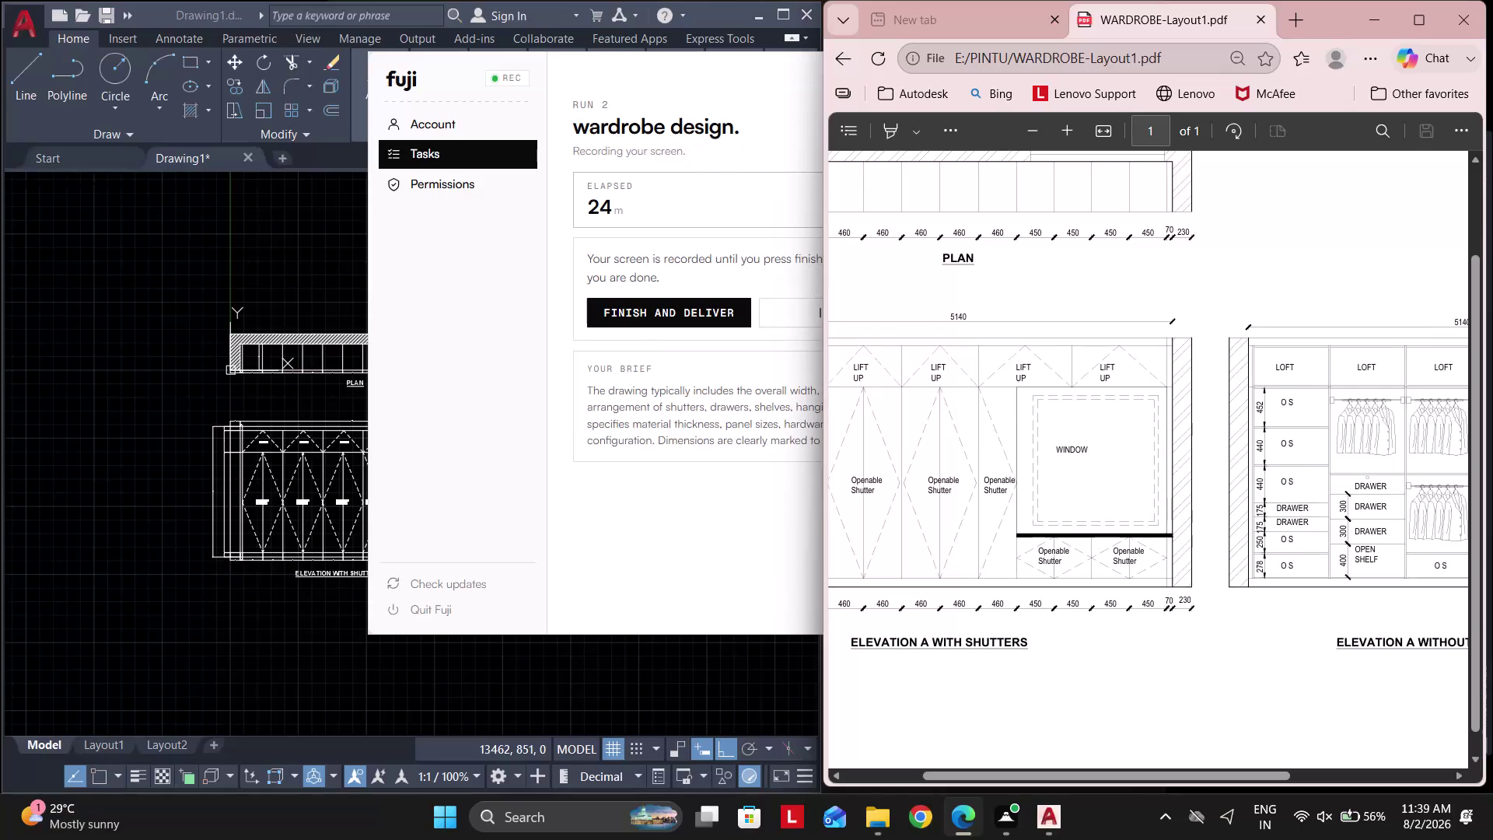
Review the full reference wardrobe sheet in Edge, then return to the maximized AutoCAD drawing.
scroll(down, 3)
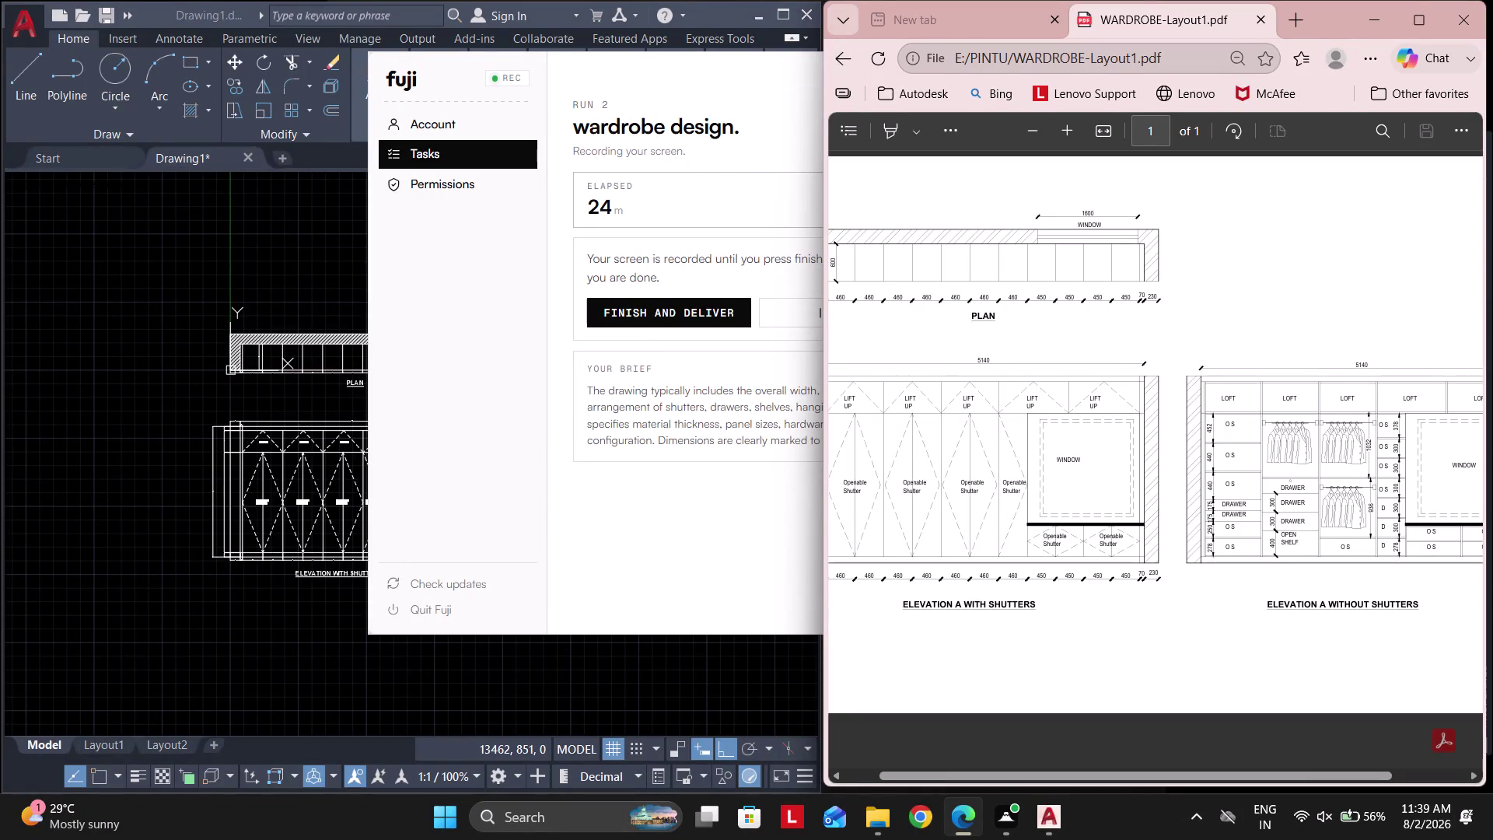
click(196, 415)
click(780, 13)
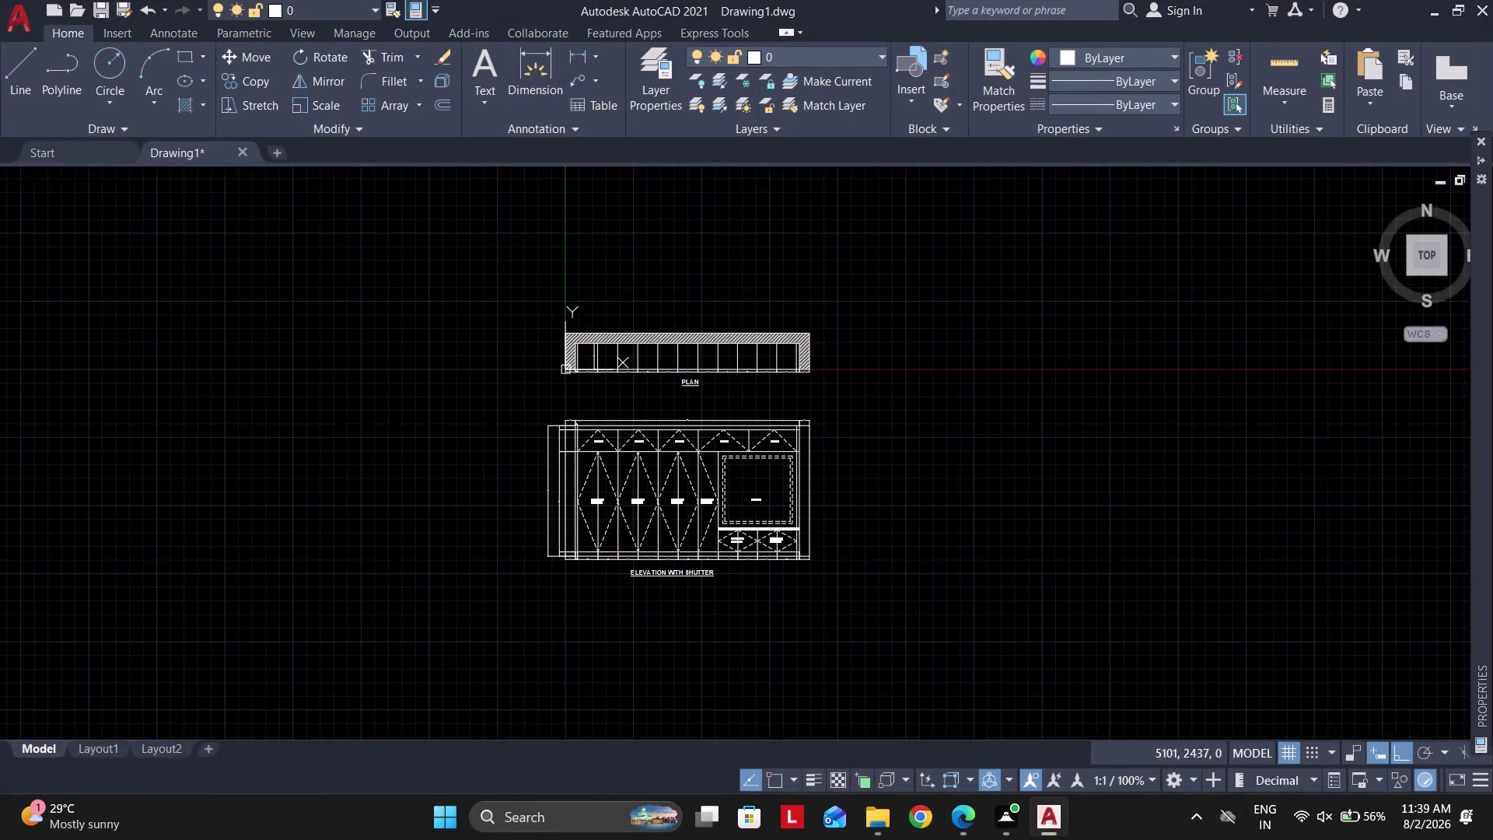
Set the Standard dimension style's arrow size and text height to 50.
scroll(up, 3)
text(D)
key(space)
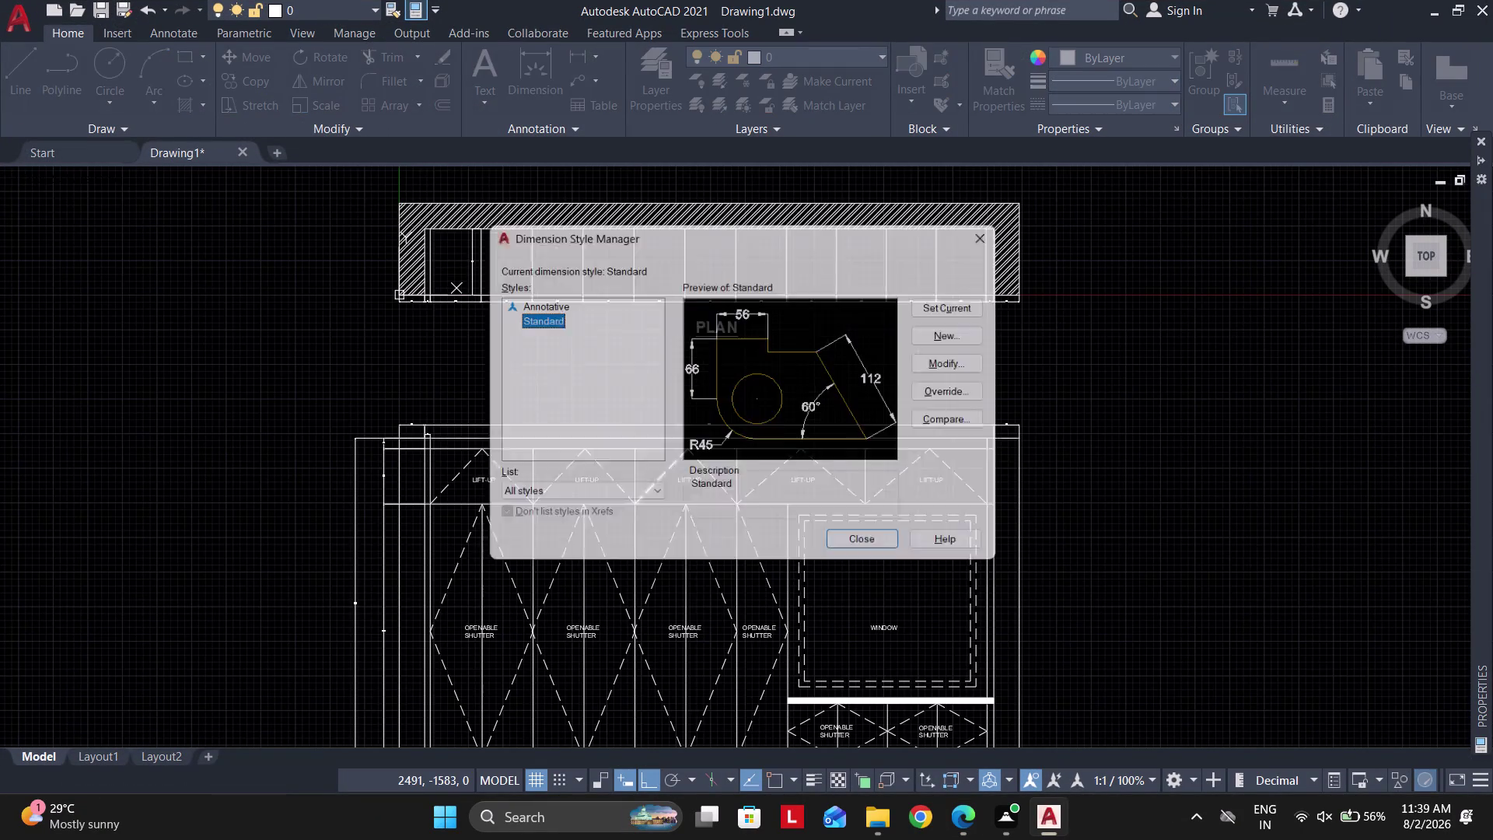
click(965, 370)
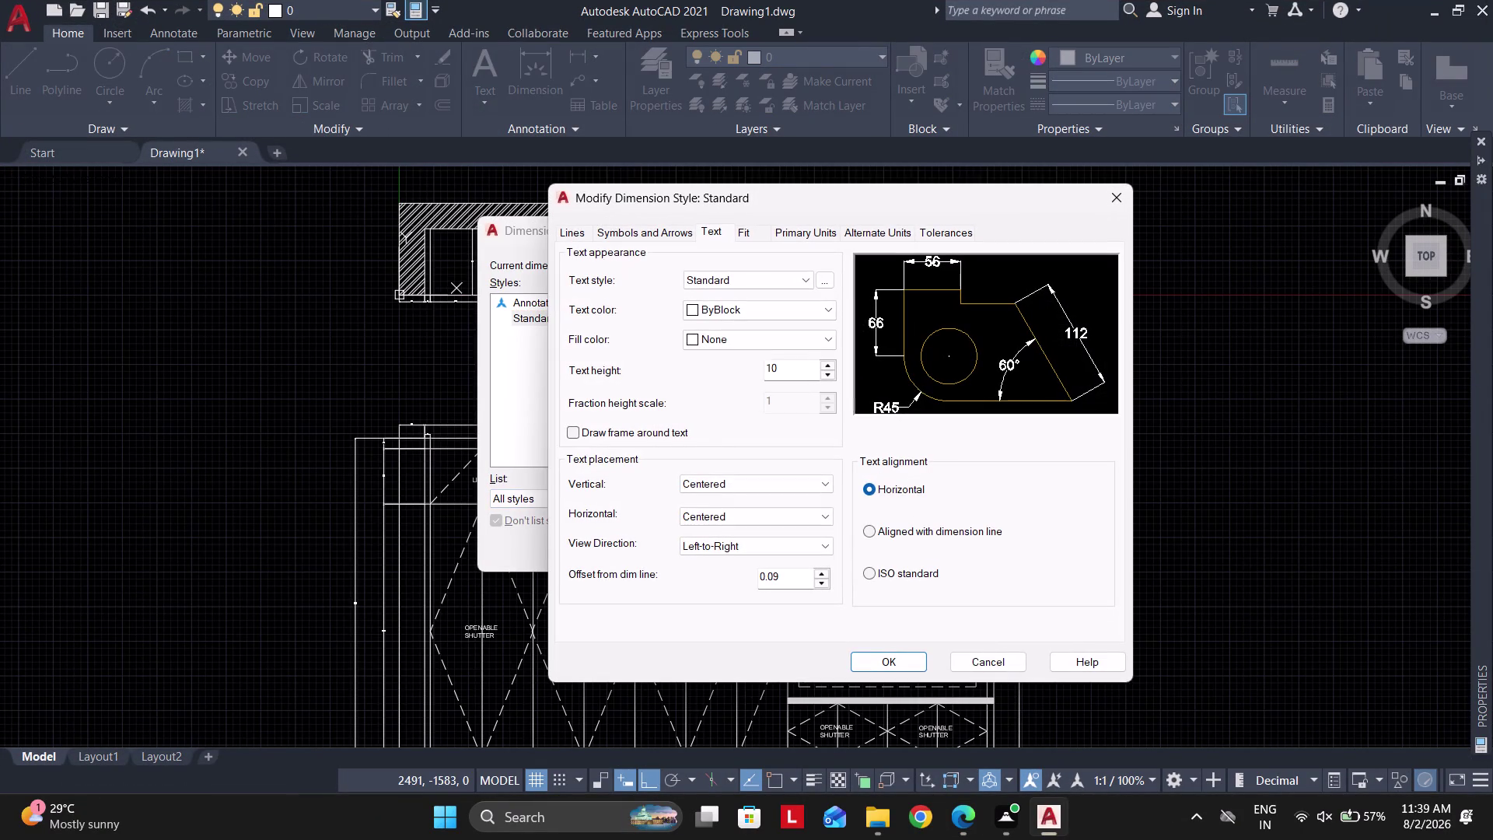
click(647, 236)
drag(603, 423, 463, 411)
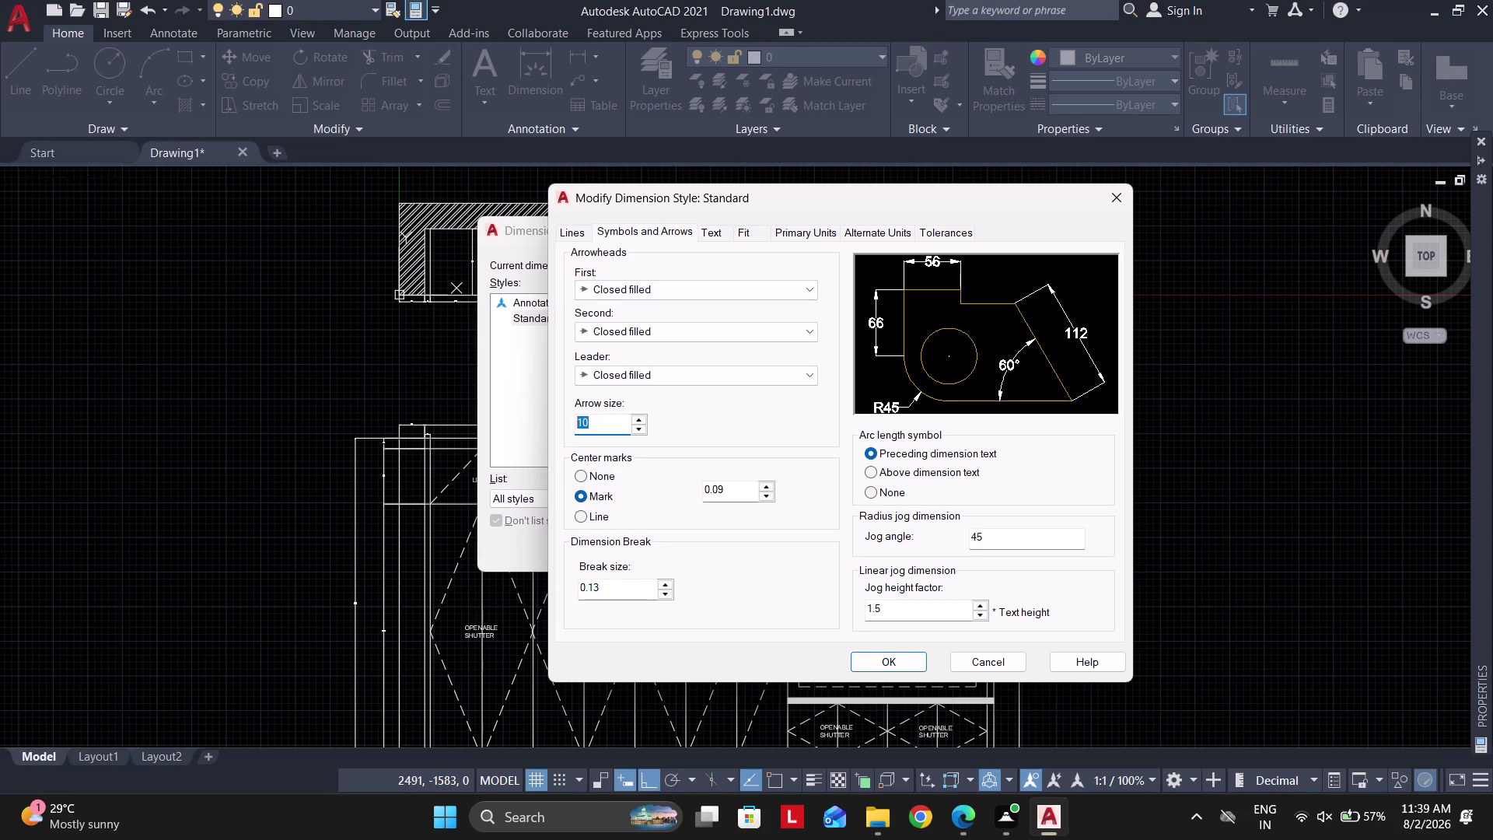
text(50)
click(709, 238)
drag(792, 367, 697, 361)
text(50)
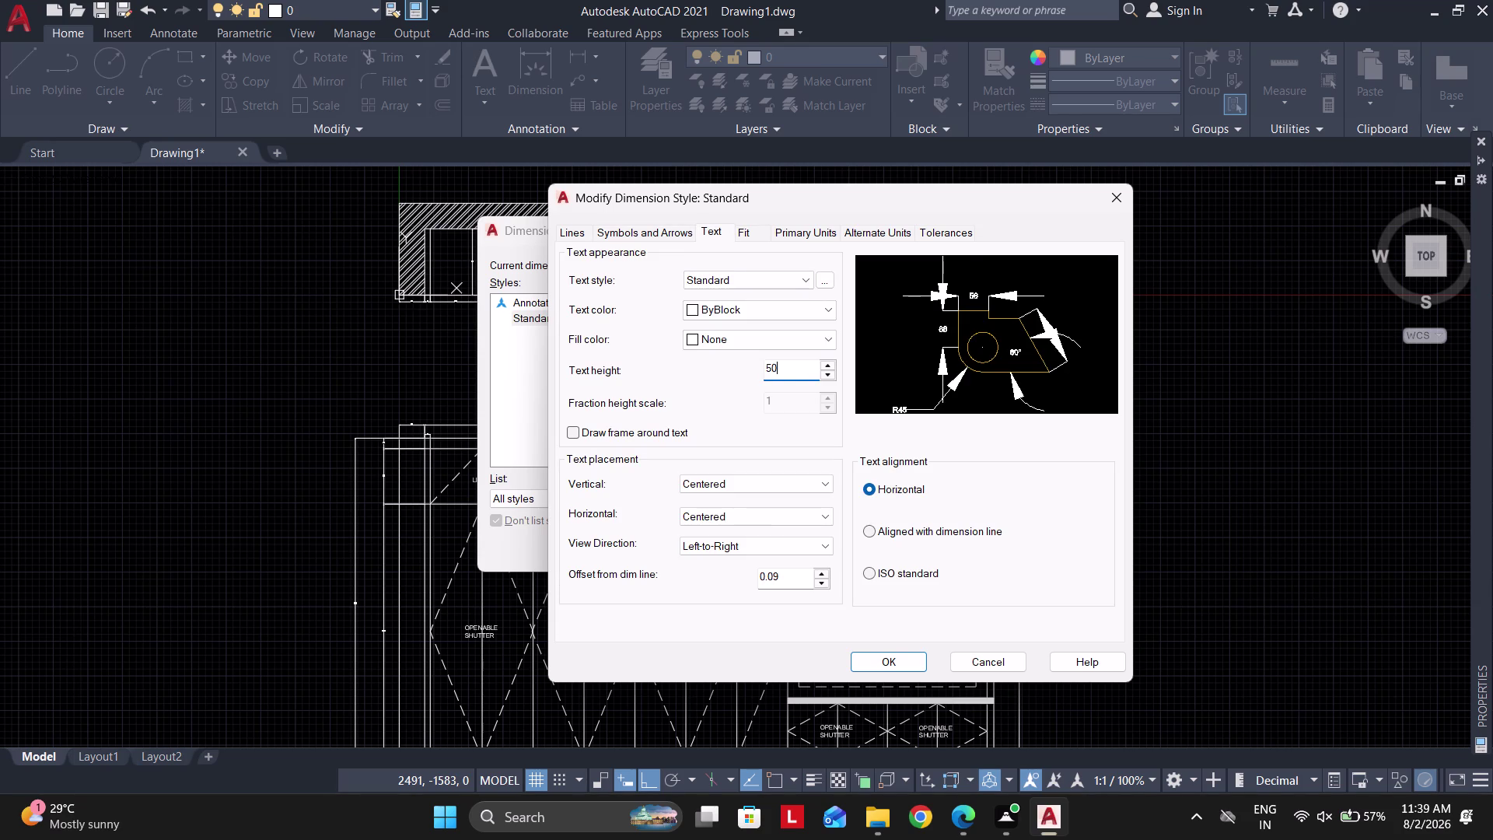
key(Return)
click(579, 236)
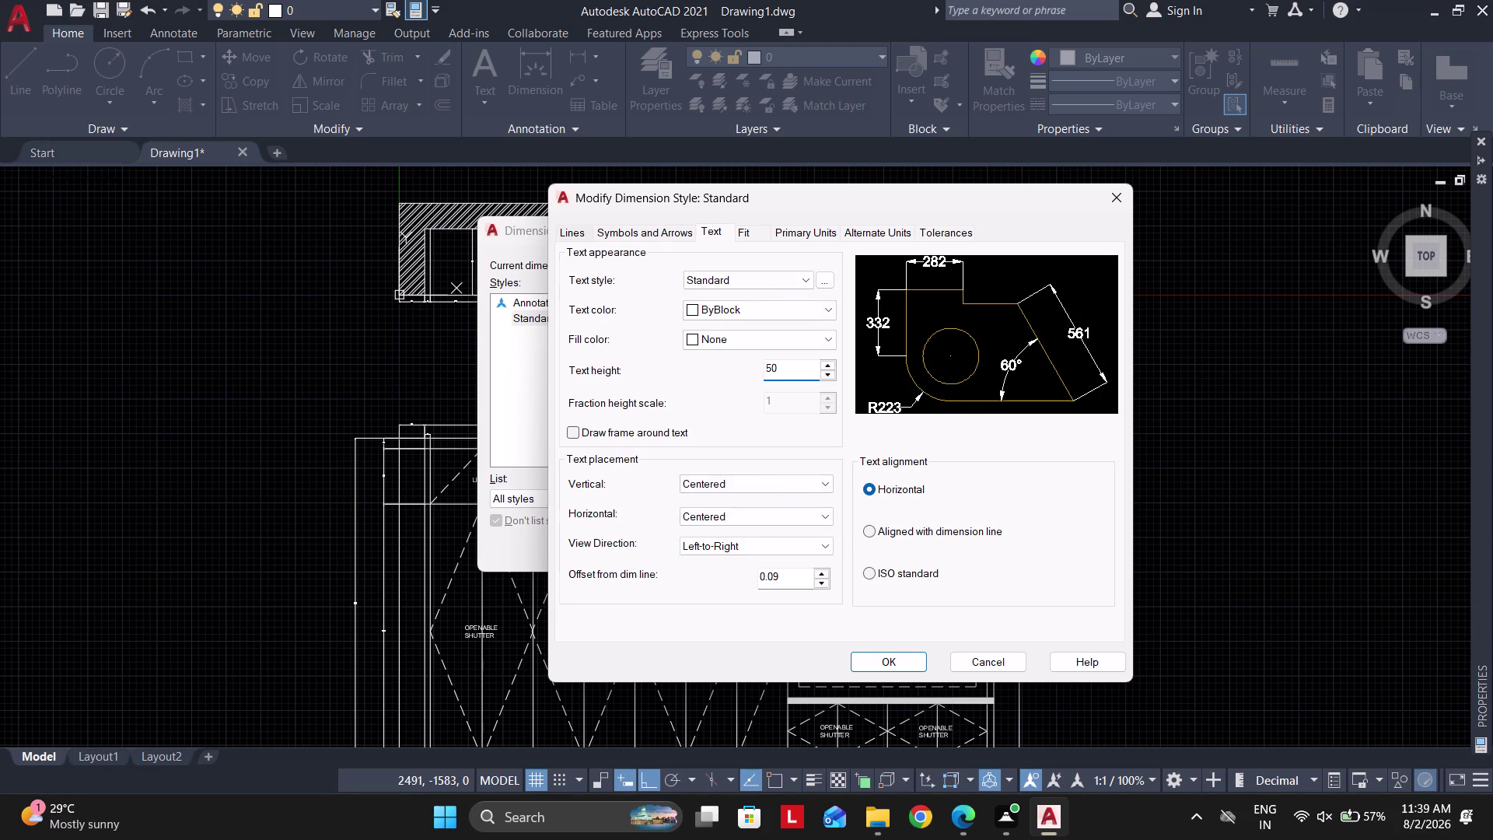
Set extension lines to extend 2 beyond dimension lines with an origin offset of 2.
drag(1062, 468, 914, 448)
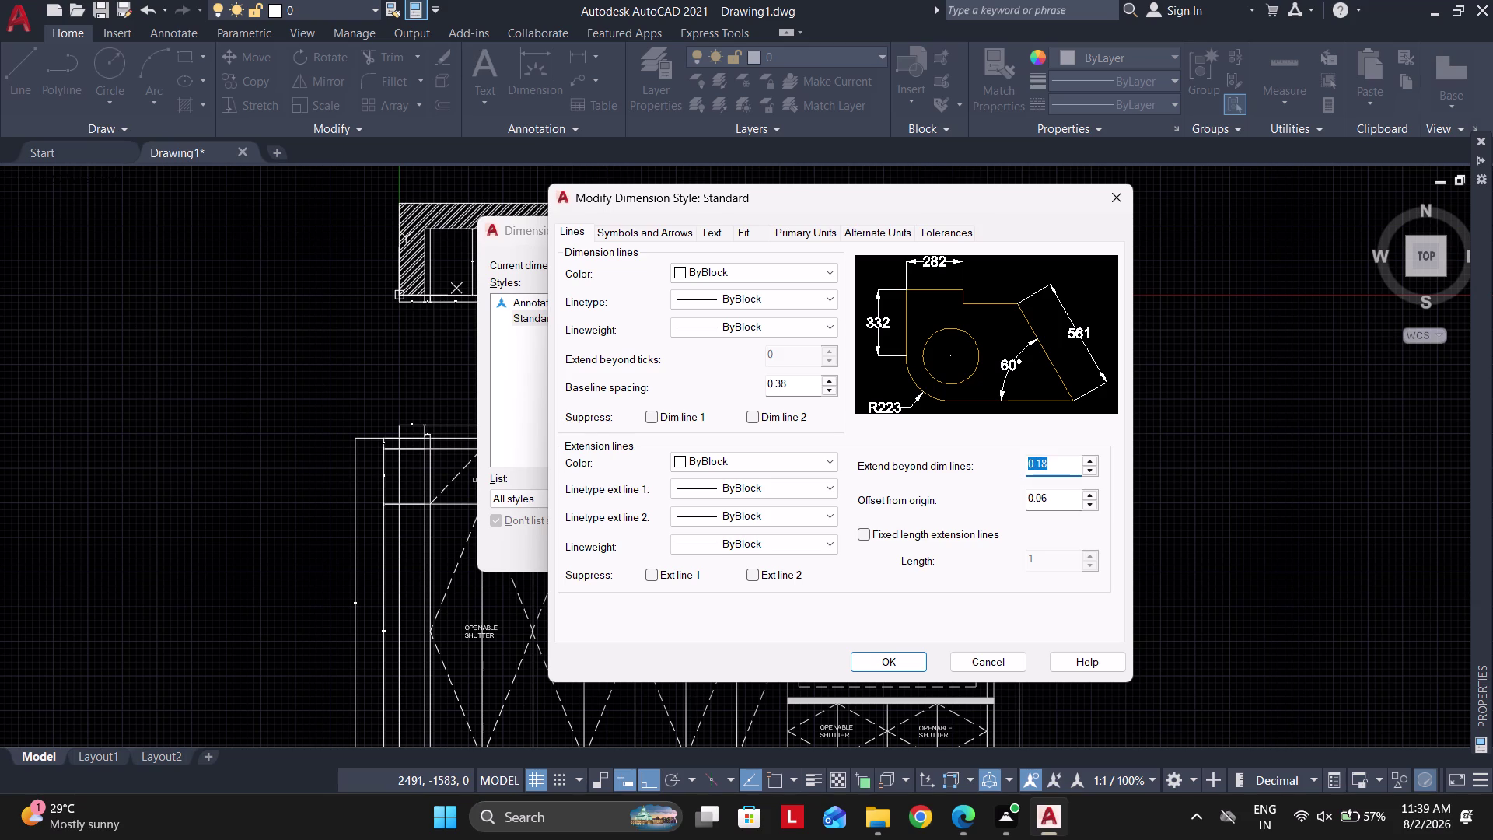
key(1)
drag(1065, 489, 986, 493)
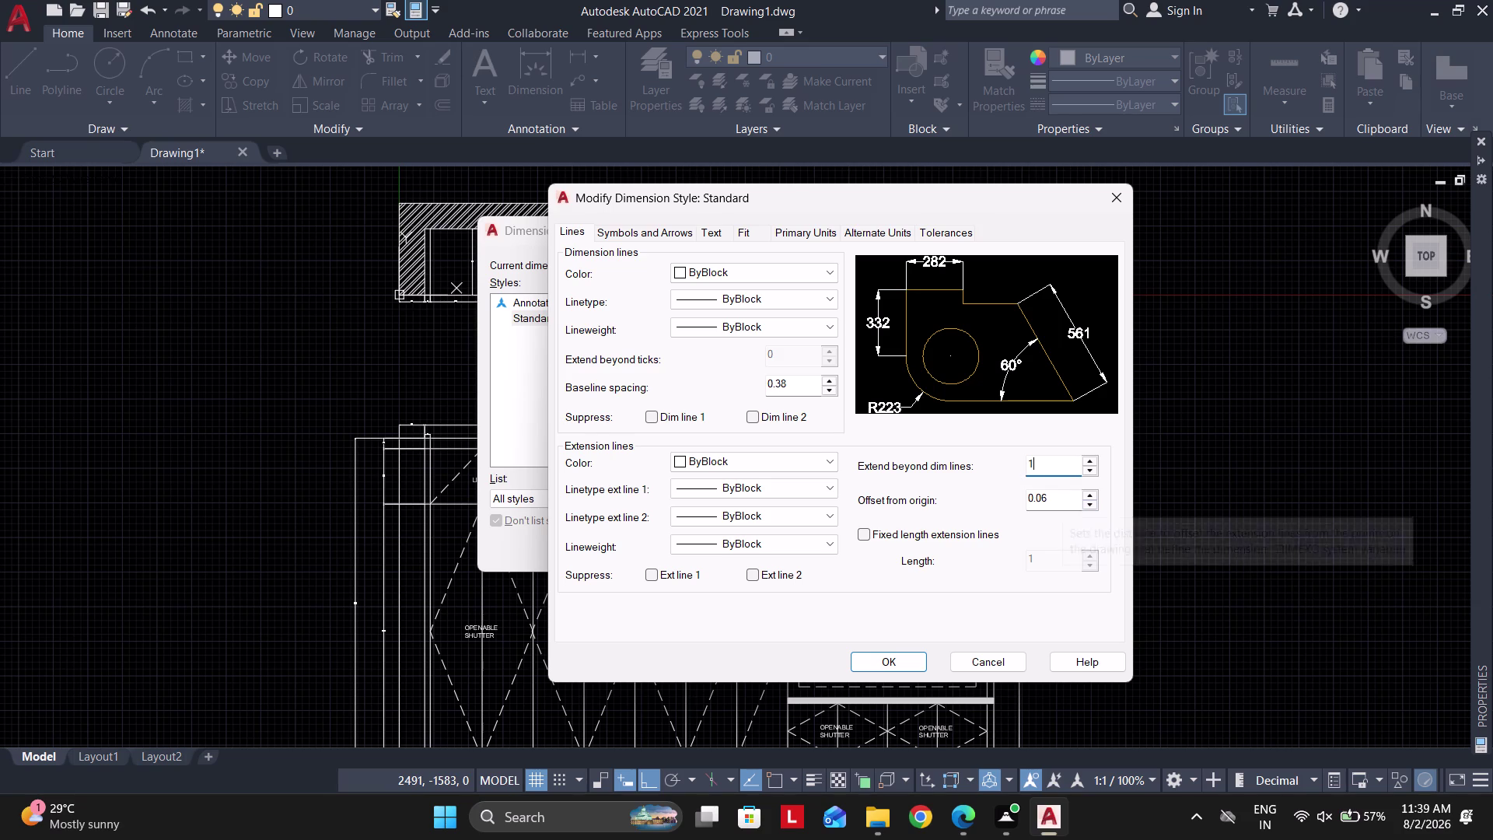
drag(1063, 500, 957, 491)
drag(1068, 457, 1062, 456)
drag(1058, 465, 982, 467)
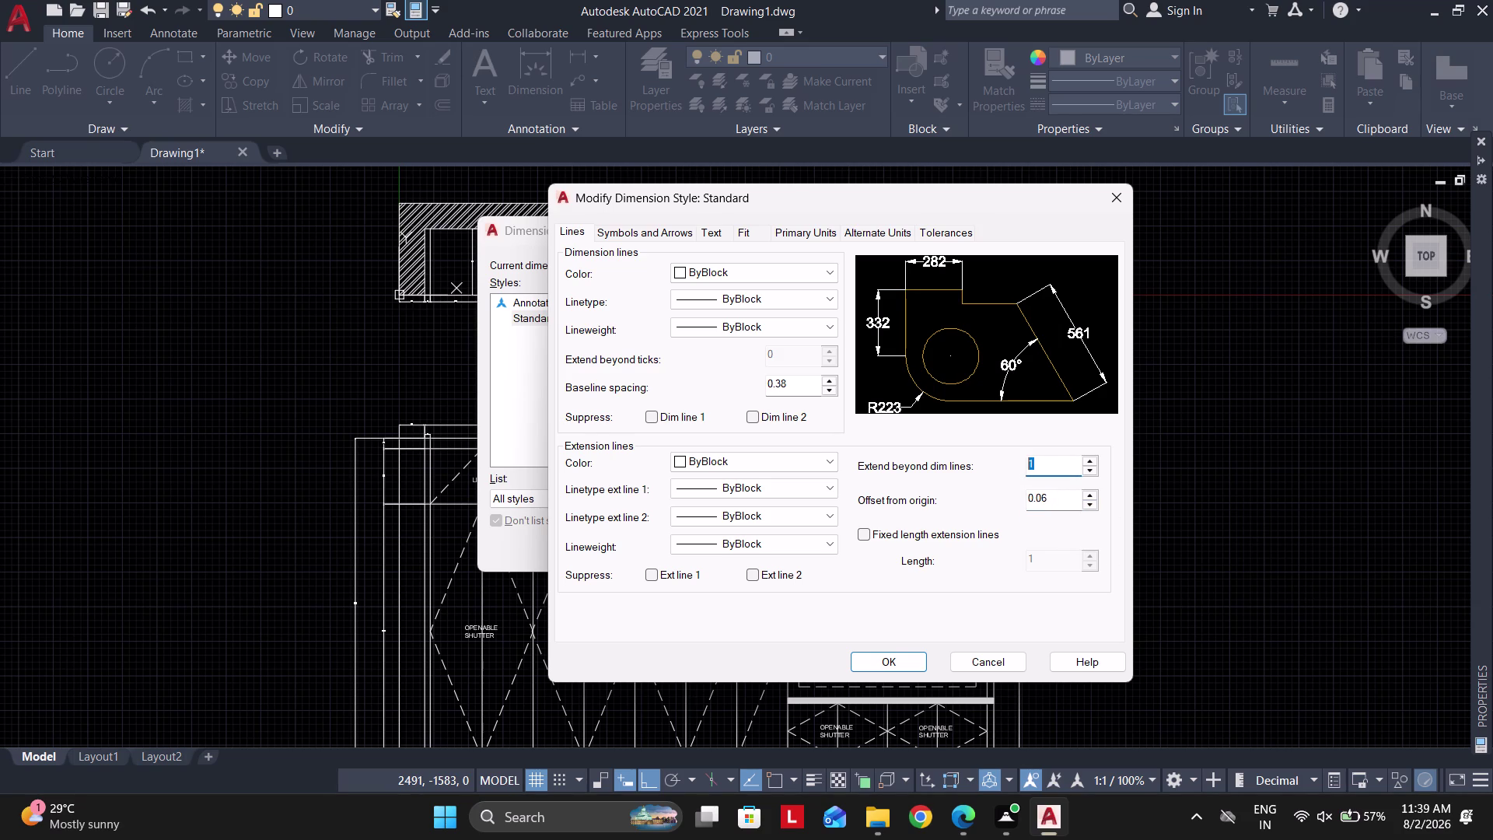
key(2)
click(1037, 498)
drag(1059, 499, 970, 497)
key(2)
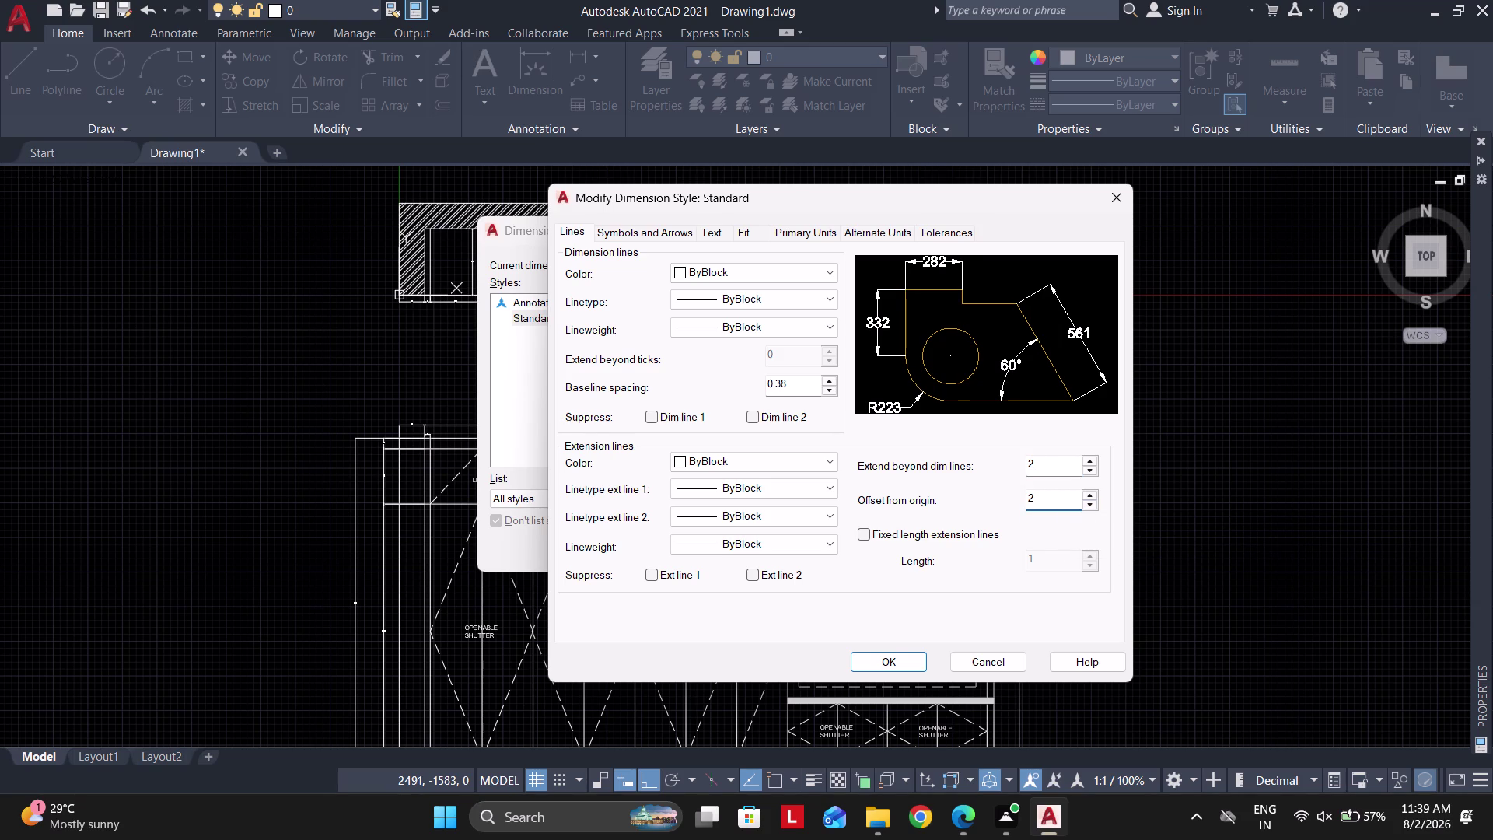
Enable fixed-length extension lines at 2 and save the dimension style.
click(912, 541)
drag(1047, 562, 965, 559)
key(2)
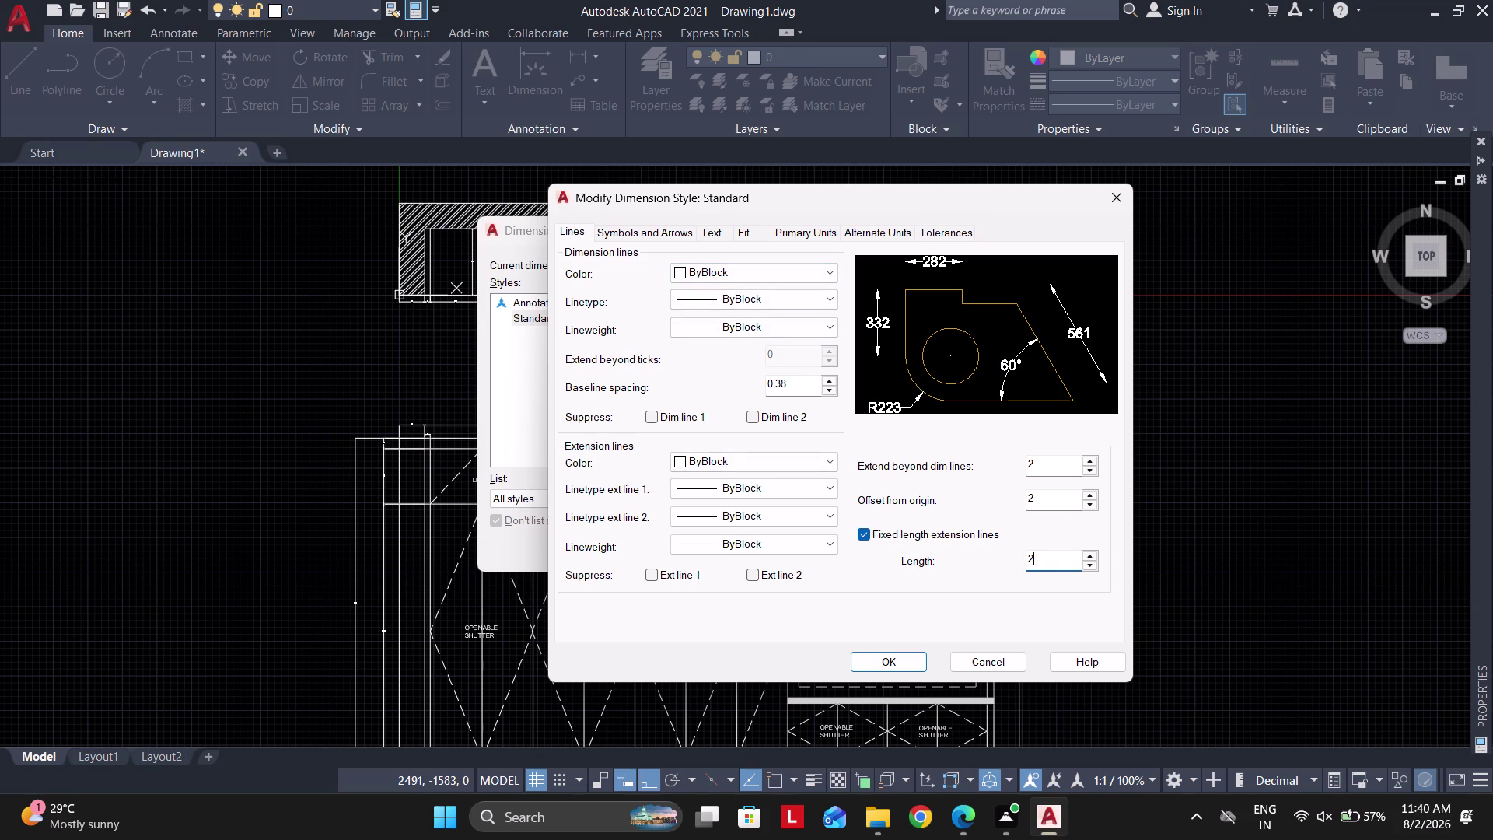
click(867, 664)
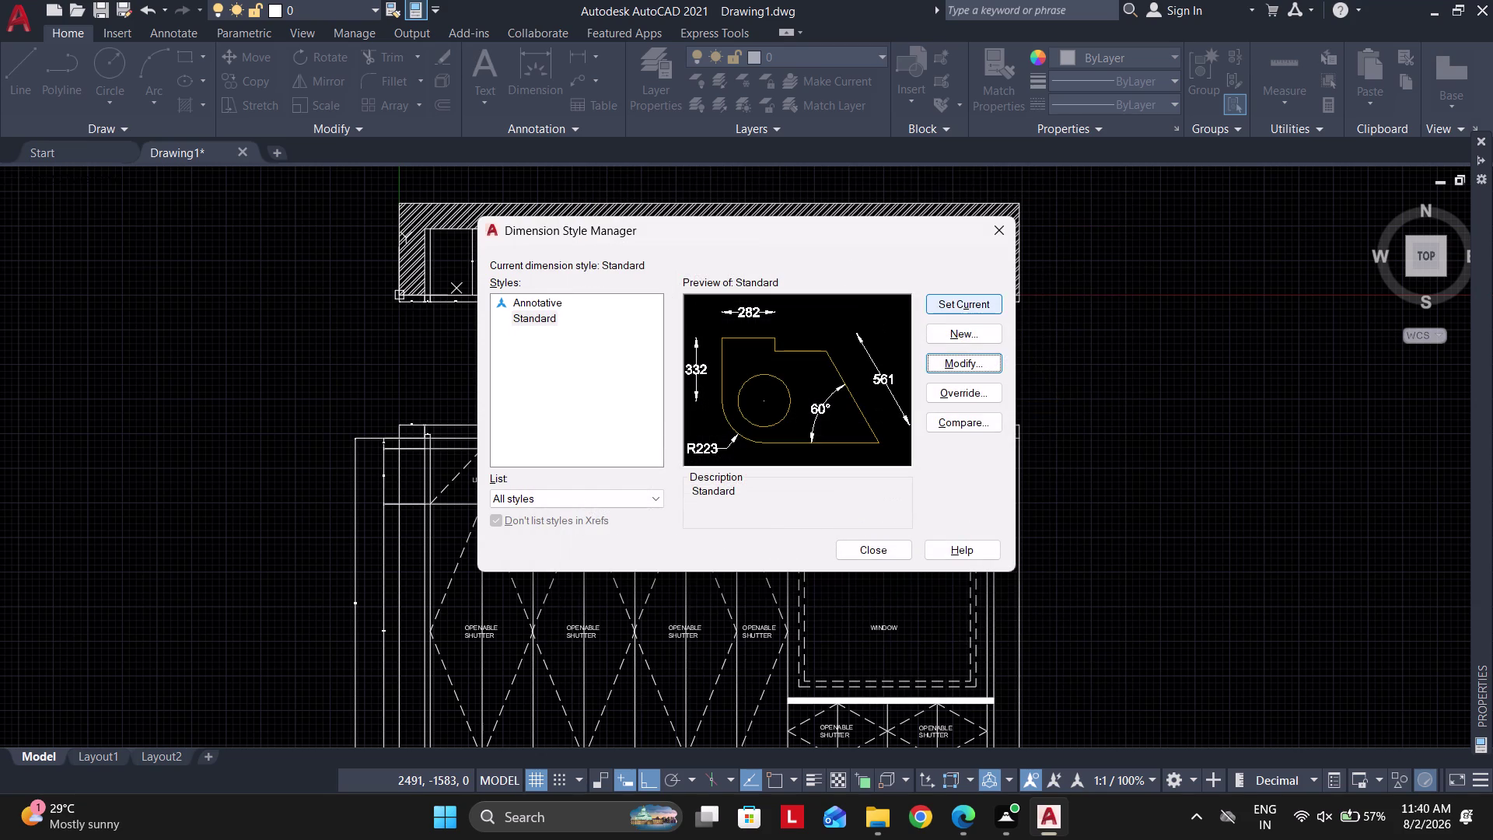
click(955, 308)
drag(888, 539, 887, 556)
Inspect the elevation's dimensions, selecting the 50 dimension, then clear the selection.
middle_drag(745, 579, 769, 373)
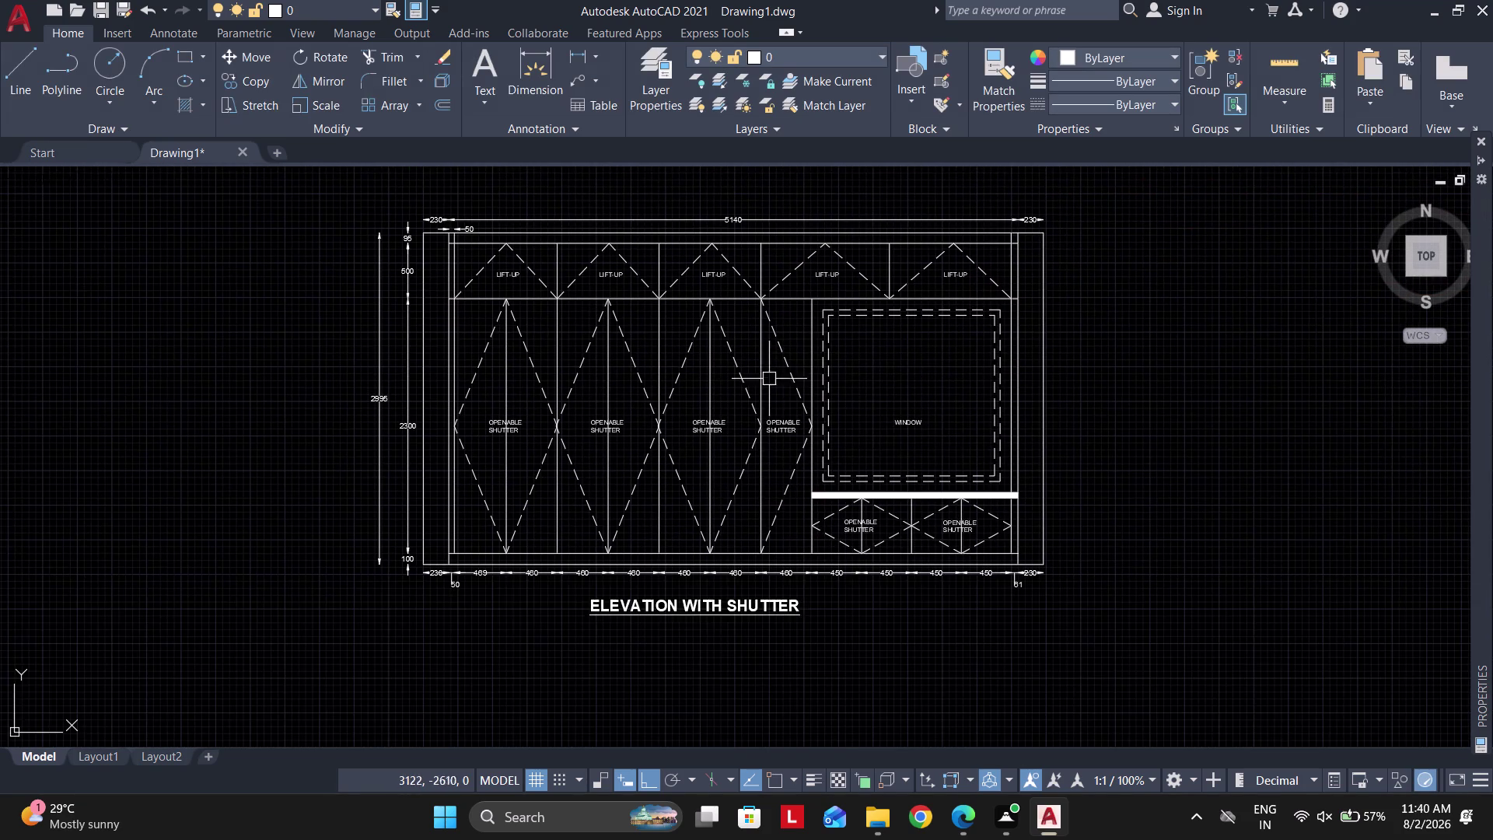
scroll(up, 3)
scroll(up, 3)
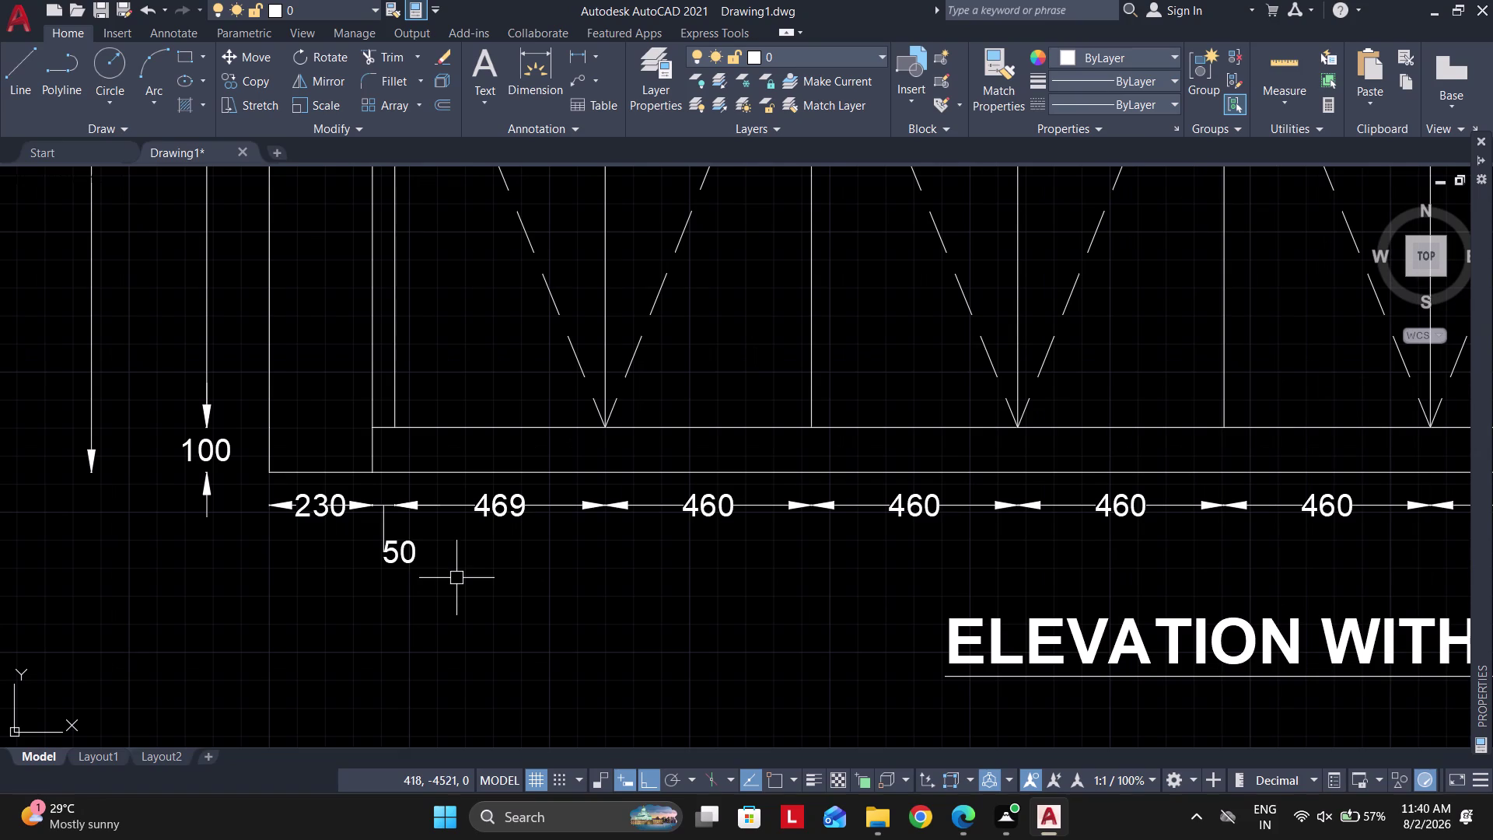
click(404, 553)
scroll(up, 3)
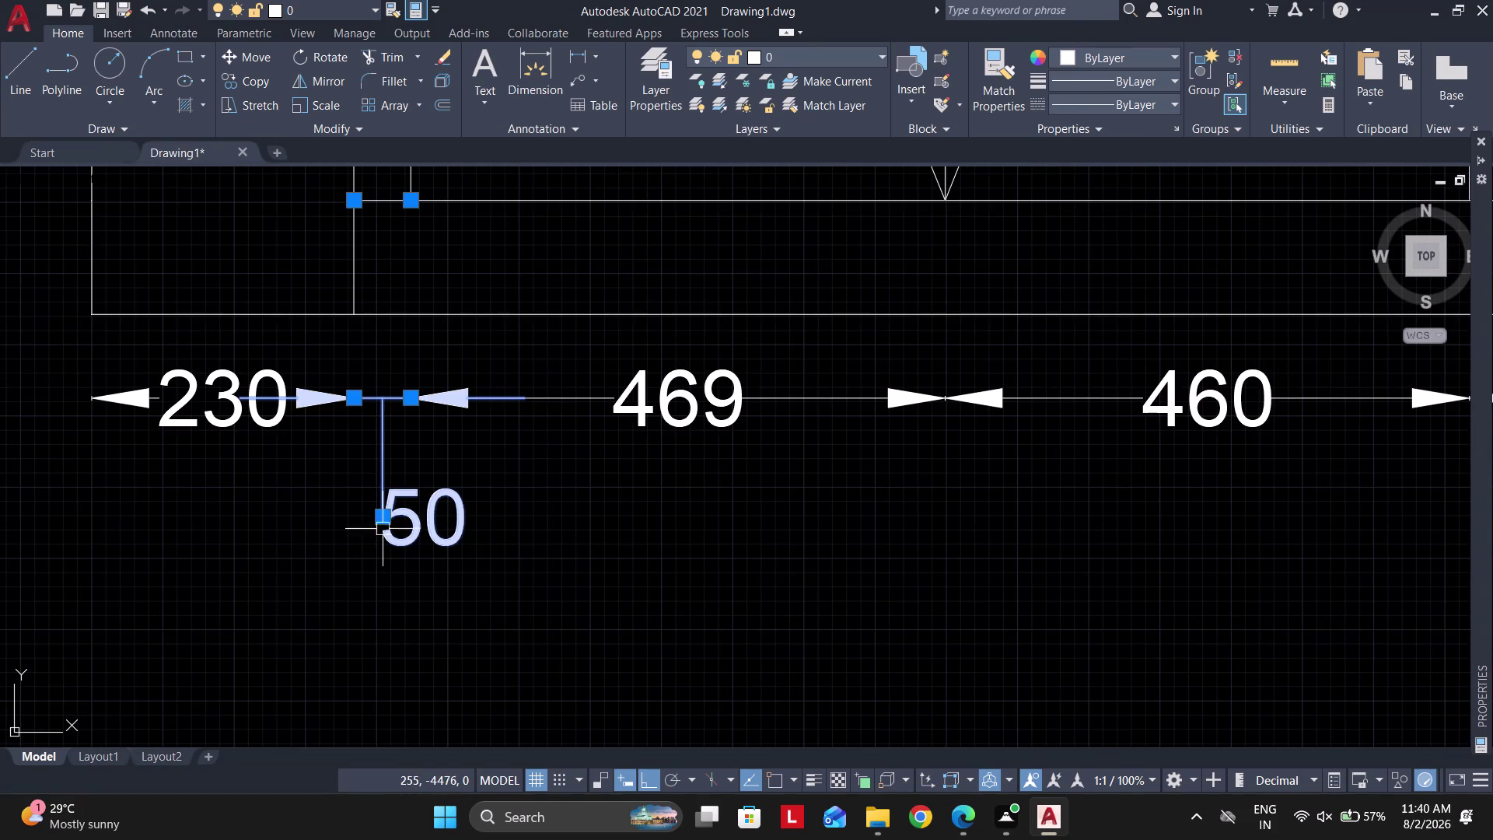
click(469, 588)
scroll(up, 3)
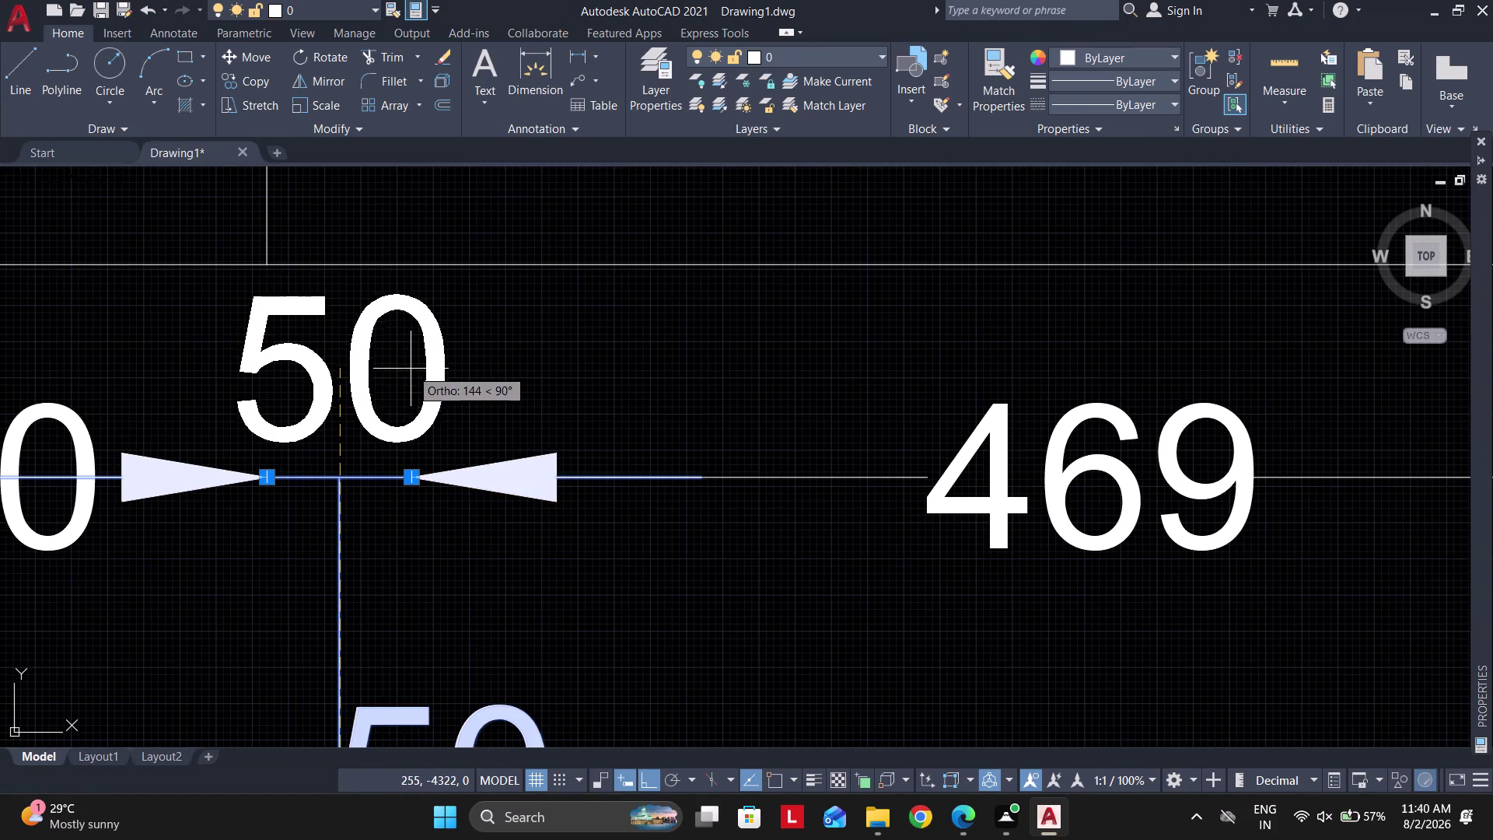
click(409, 376)
scroll(down, 3)
scroll(down, 3)
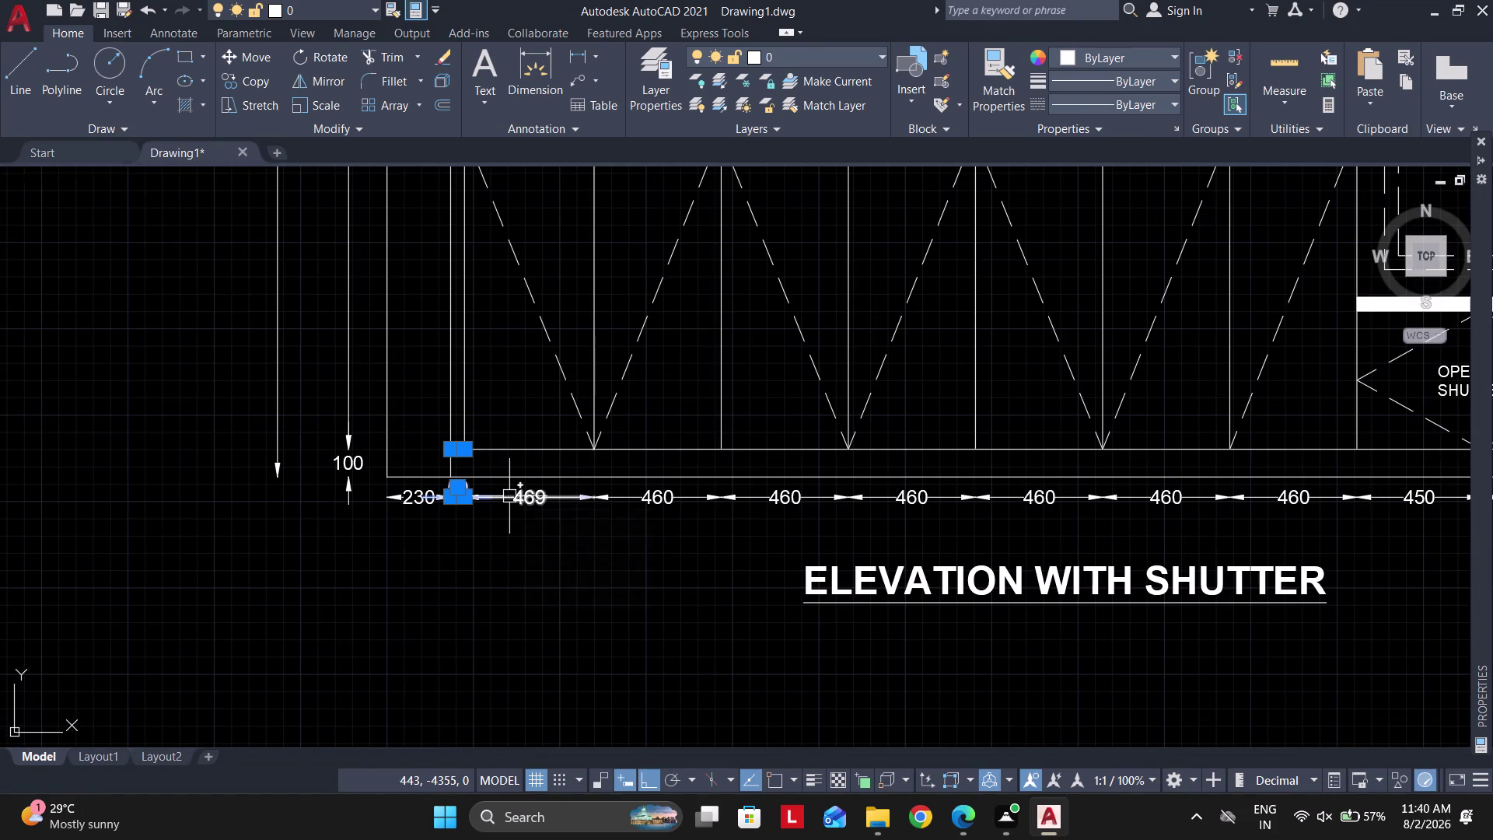
key(Escape)
scroll(up, 3)
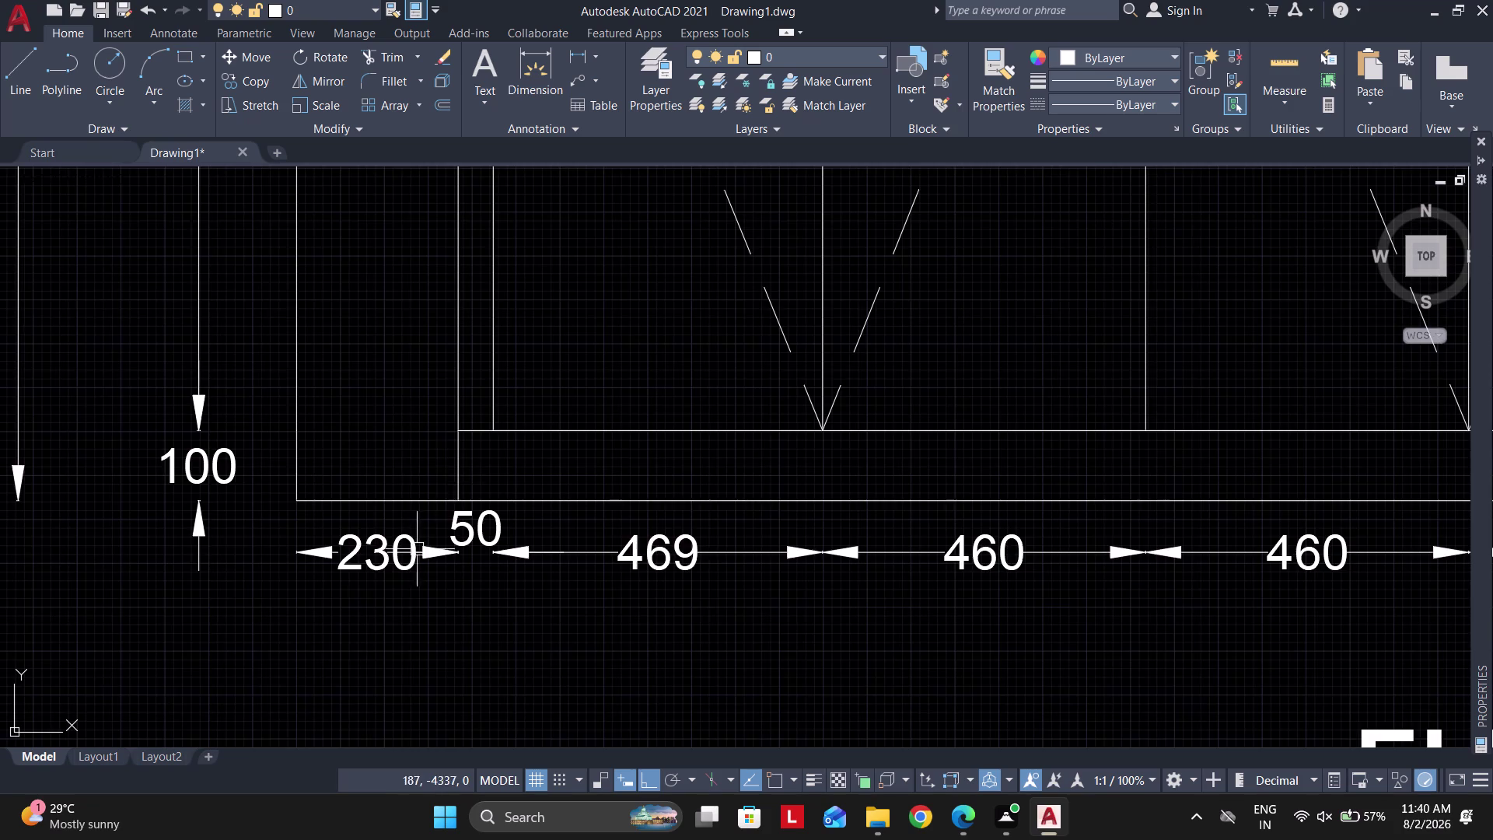
scroll(up, 3)
scroll(up, 3)
Change extension beyond dimension lines, origin offset and fixed length to 20 in Standard.
text(D)
key(space)
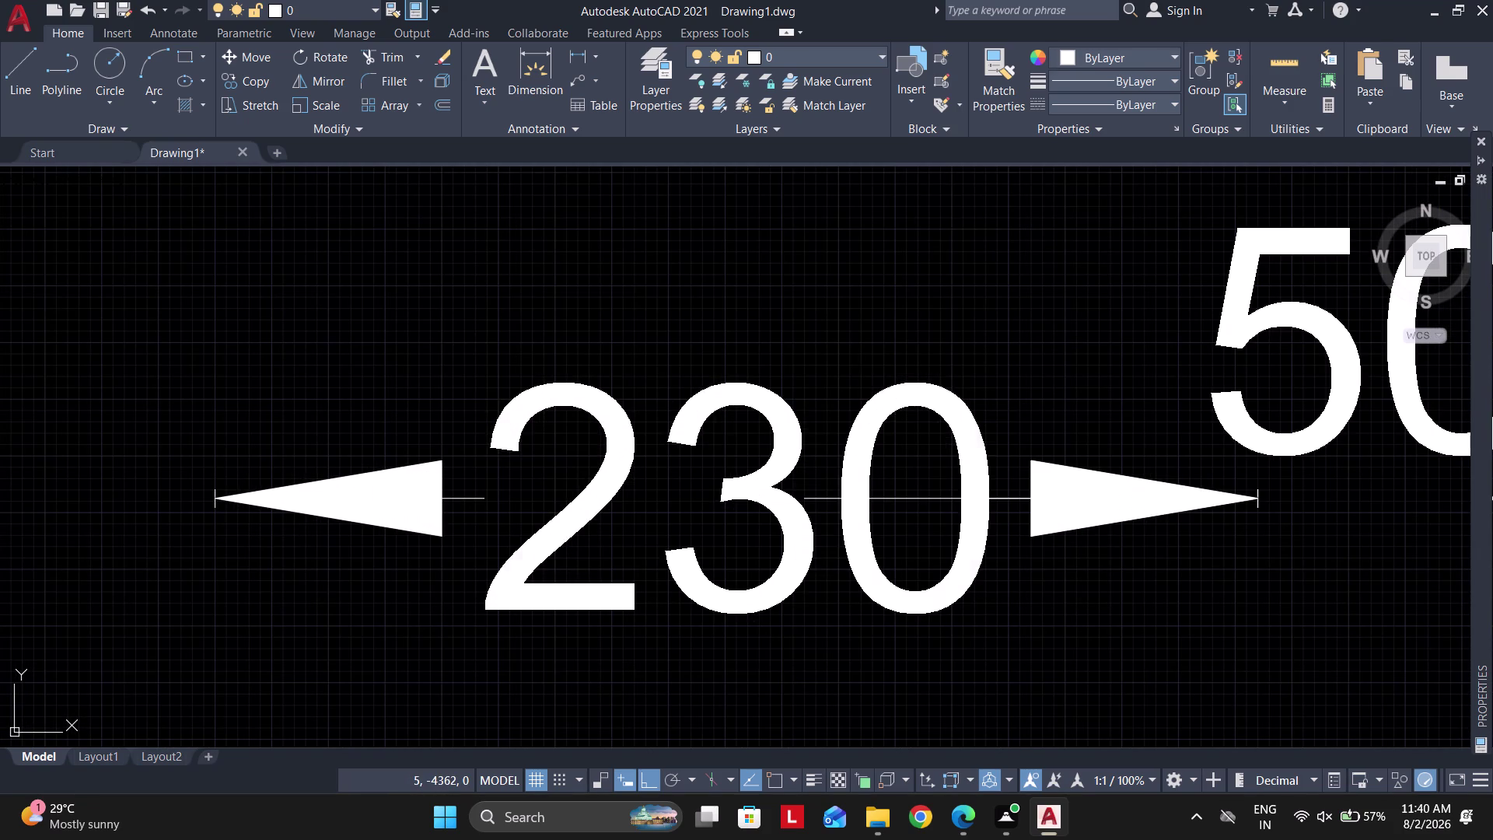
click(962, 371)
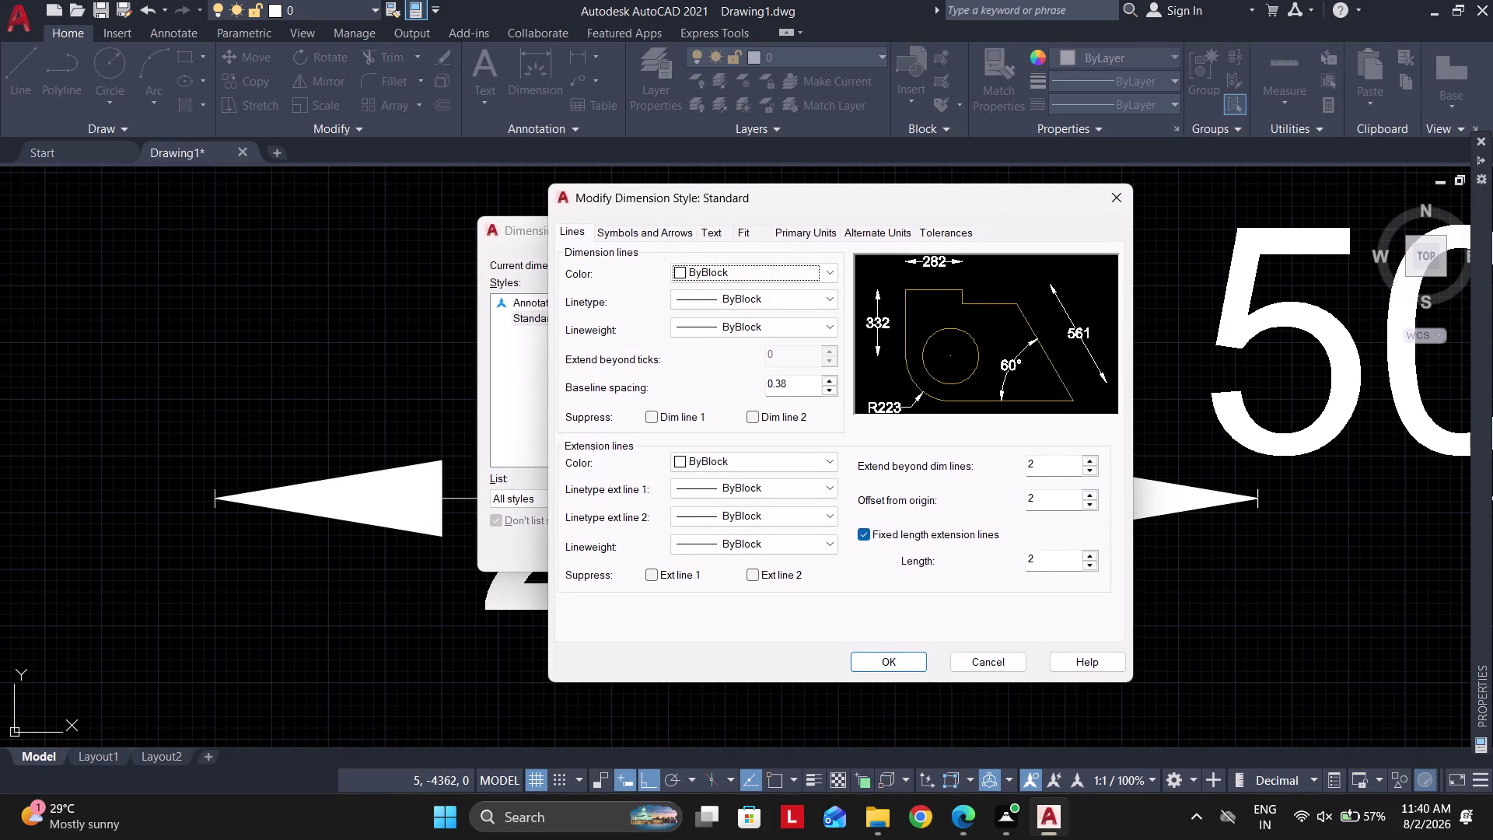
click(1064, 467)
key(0)
click(1059, 501)
key(0)
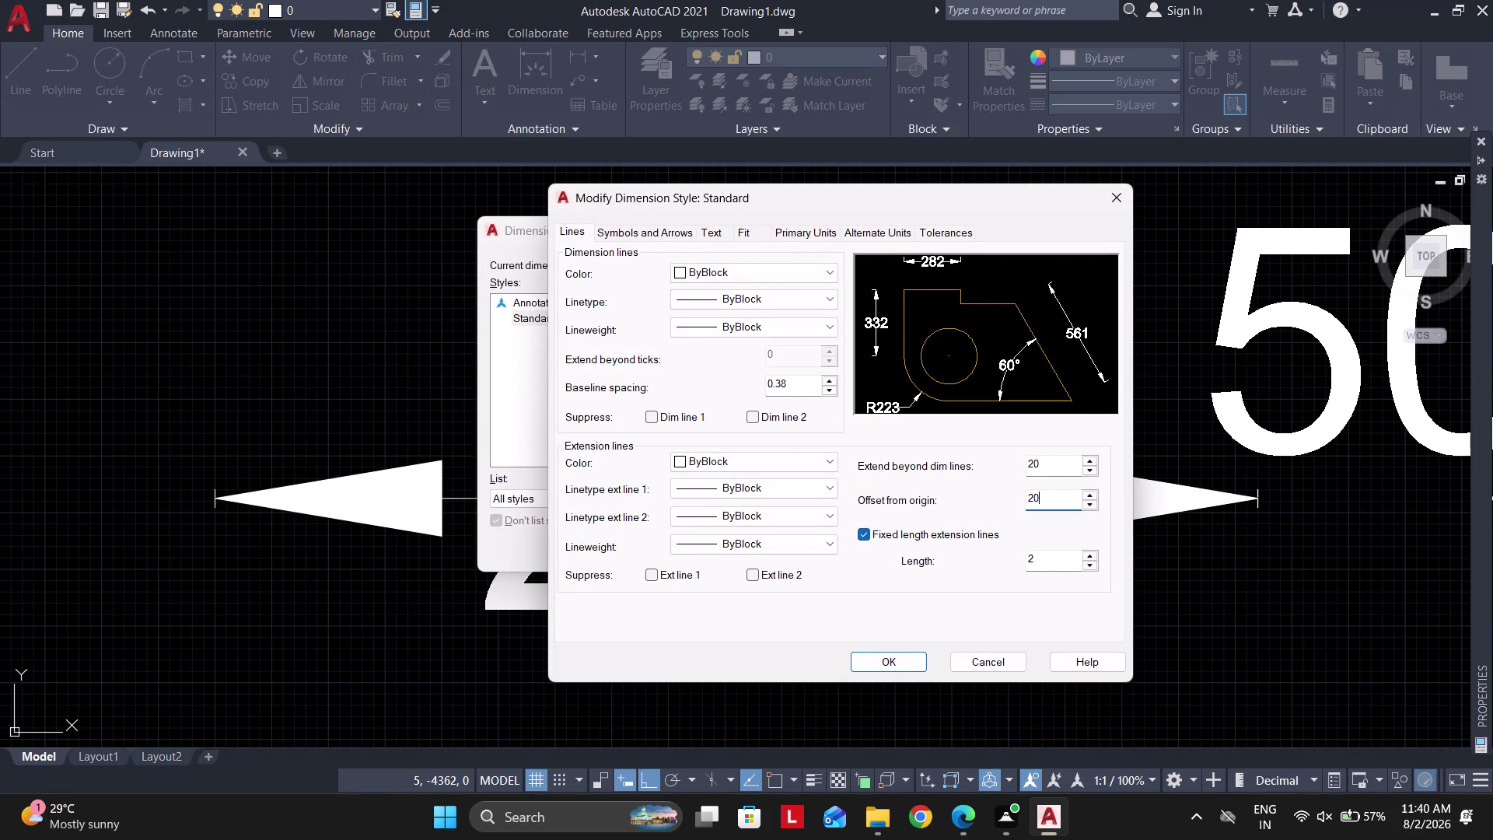
click(1060, 542)
click(1059, 553)
key(0)
click(887, 658)
click(880, 551)
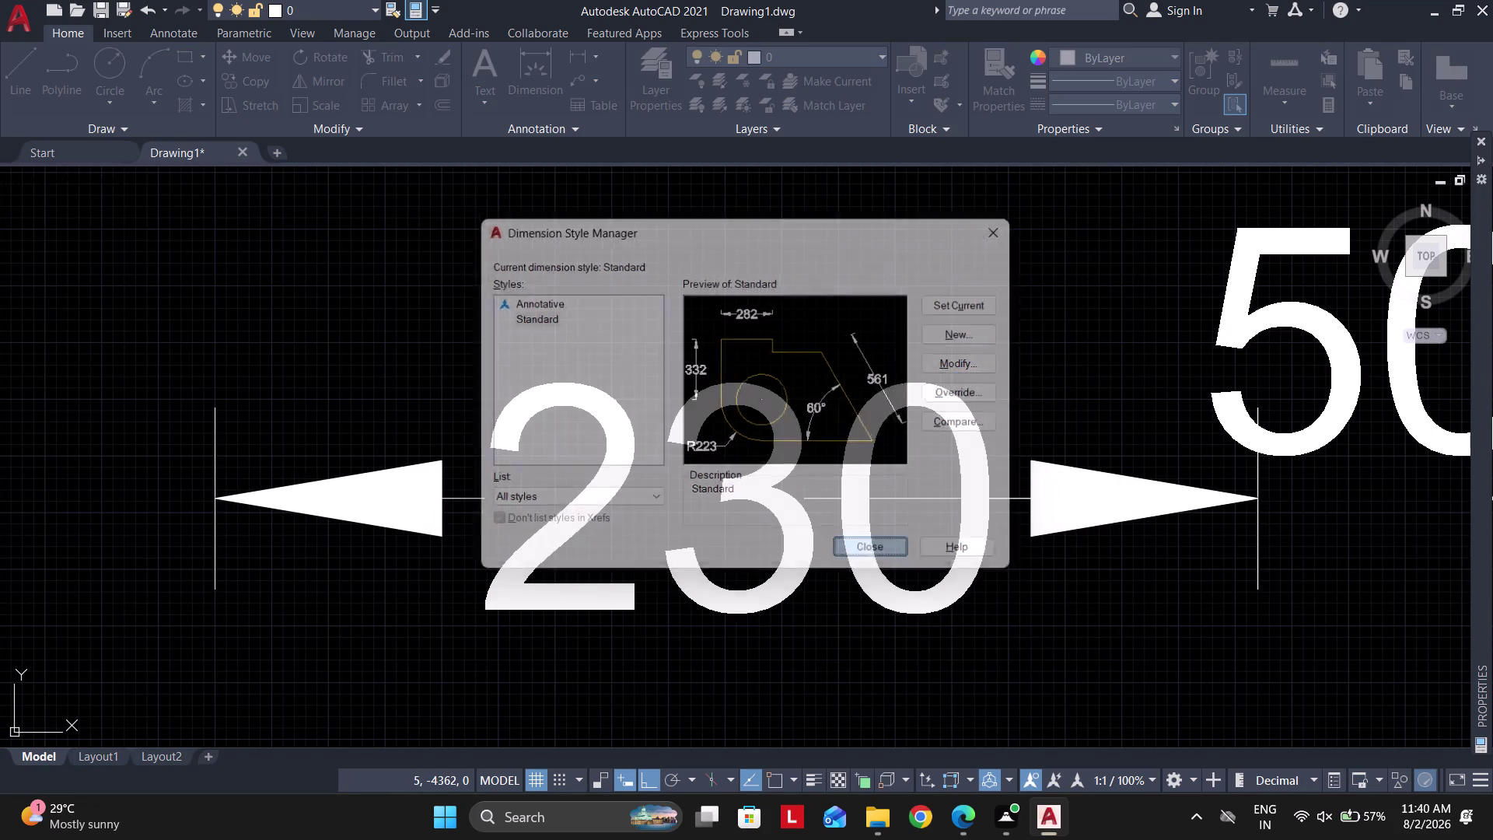
scroll(down, 3)
scroll(down, 3)
Pan across the elevation dimensions over to the plan drawing.
middle_drag(1046, 445, 589, 507)
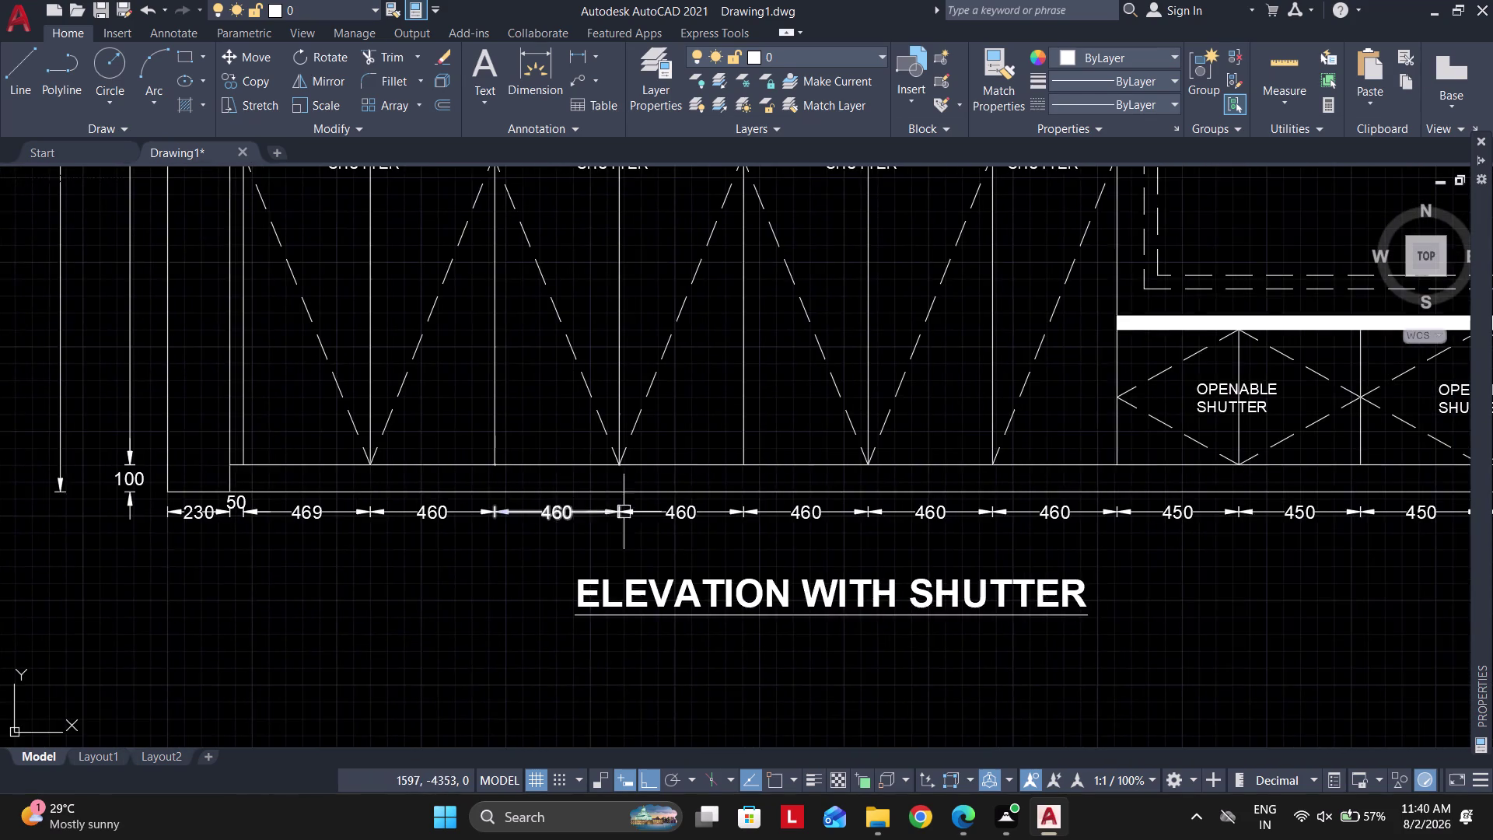
scroll(down, 3)
middle_drag(969, 213, 873, 351)
scroll(up, 3)
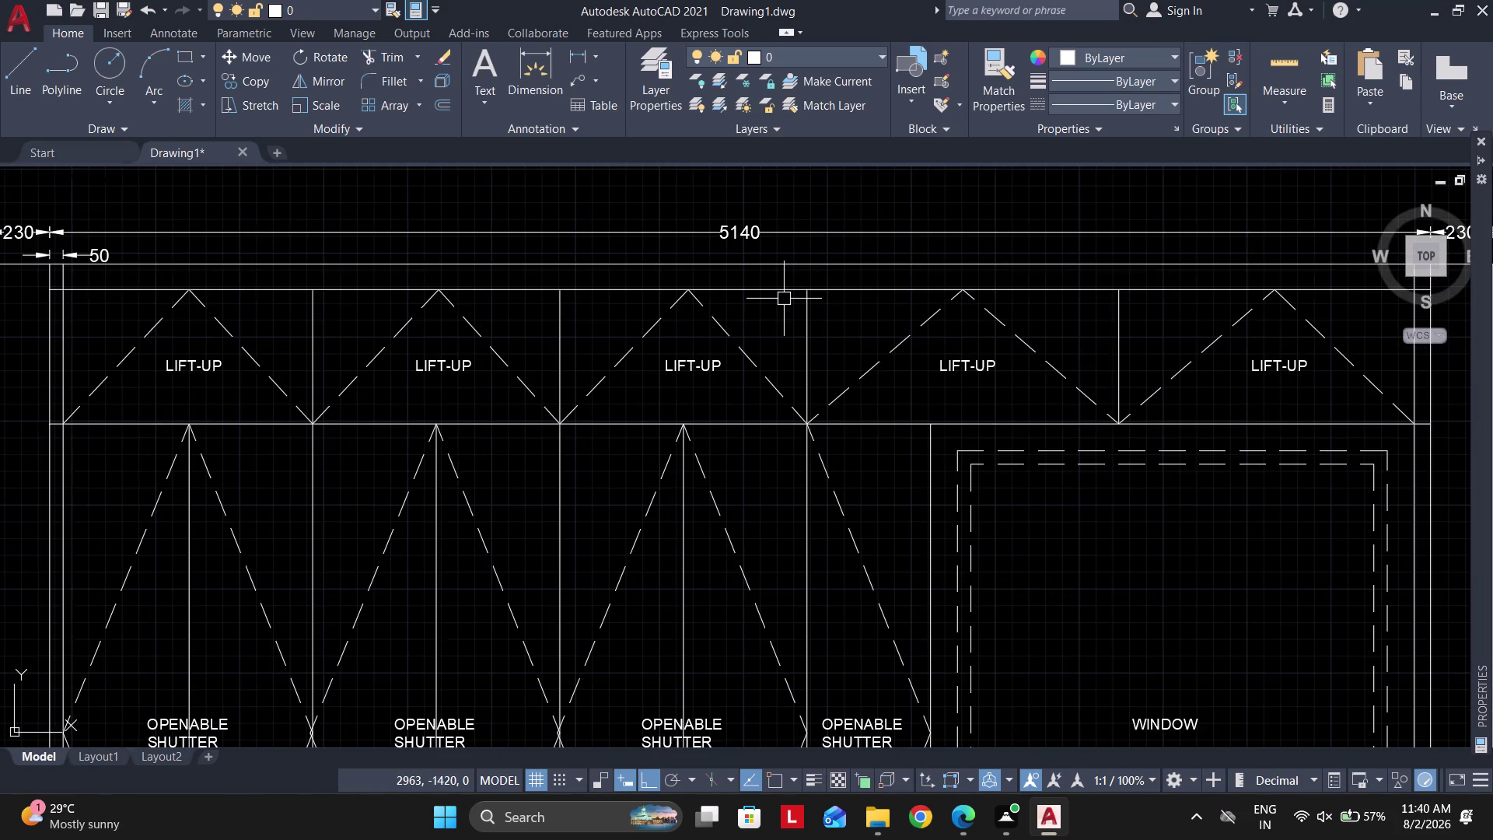
scroll(down, 3)
middle_drag(776, 427, 767, 475)
scroll(up, 3)
middle_drag(657, 255, 597, 519)
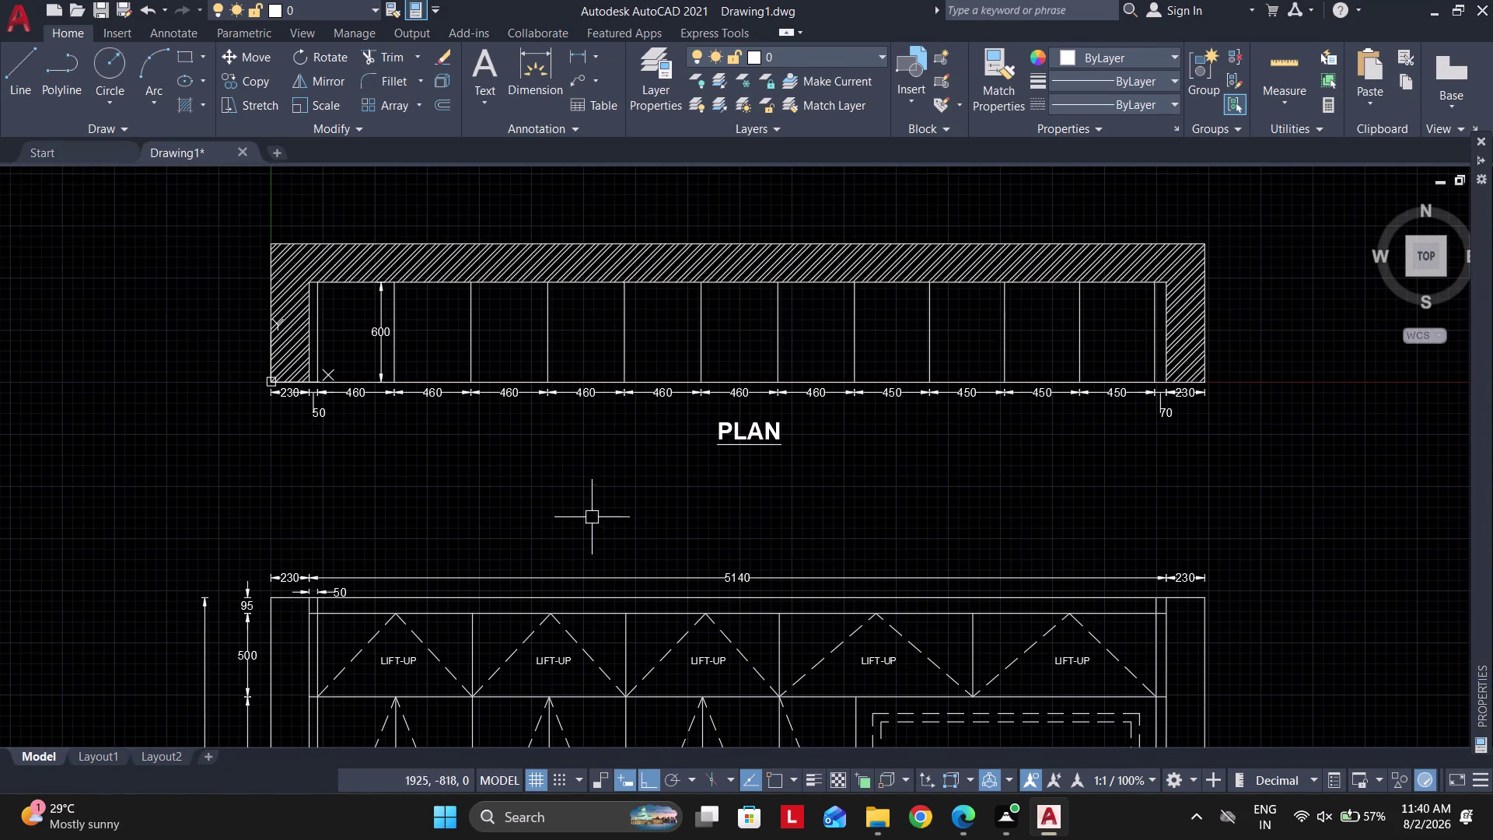
scroll(up, 3)
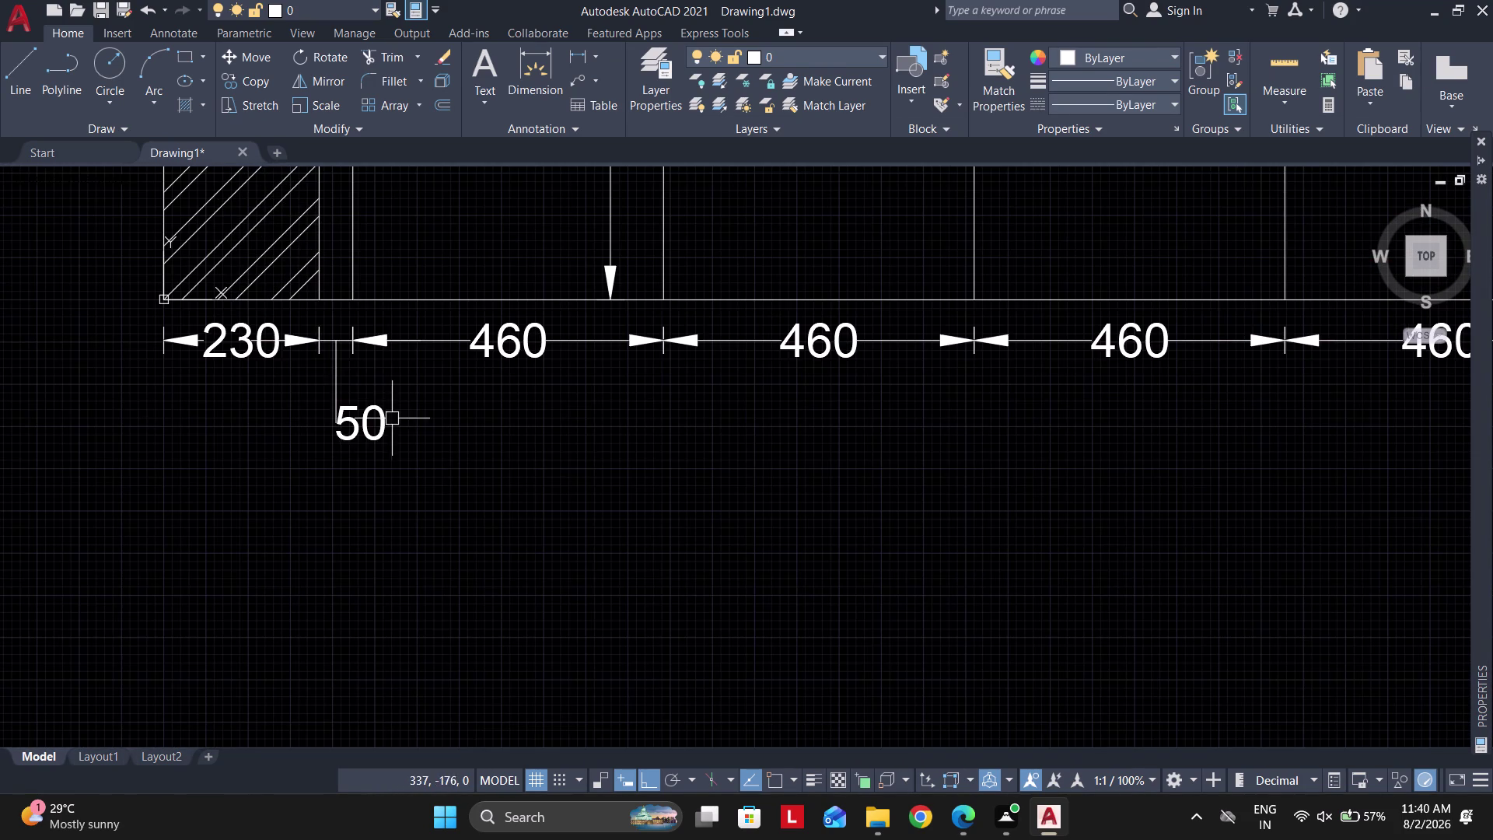
Select the plan's 50 dimension, try repositioning its text, then cancel.
click(378, 421)
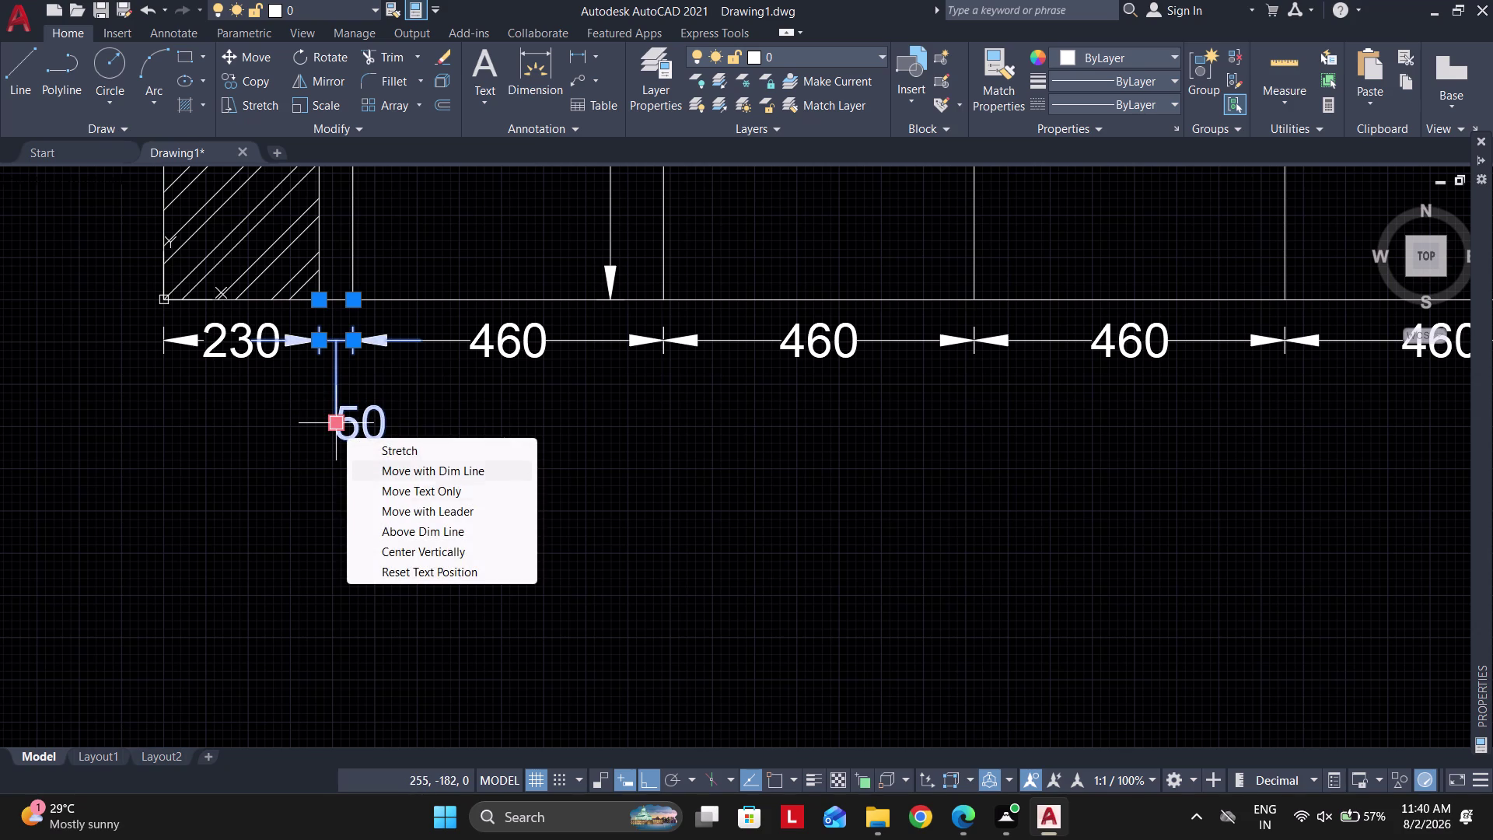
click(407, 485)
scroll(up, 3)
scroll(up, 3)
middle_drag(340, 274, 354, 399)
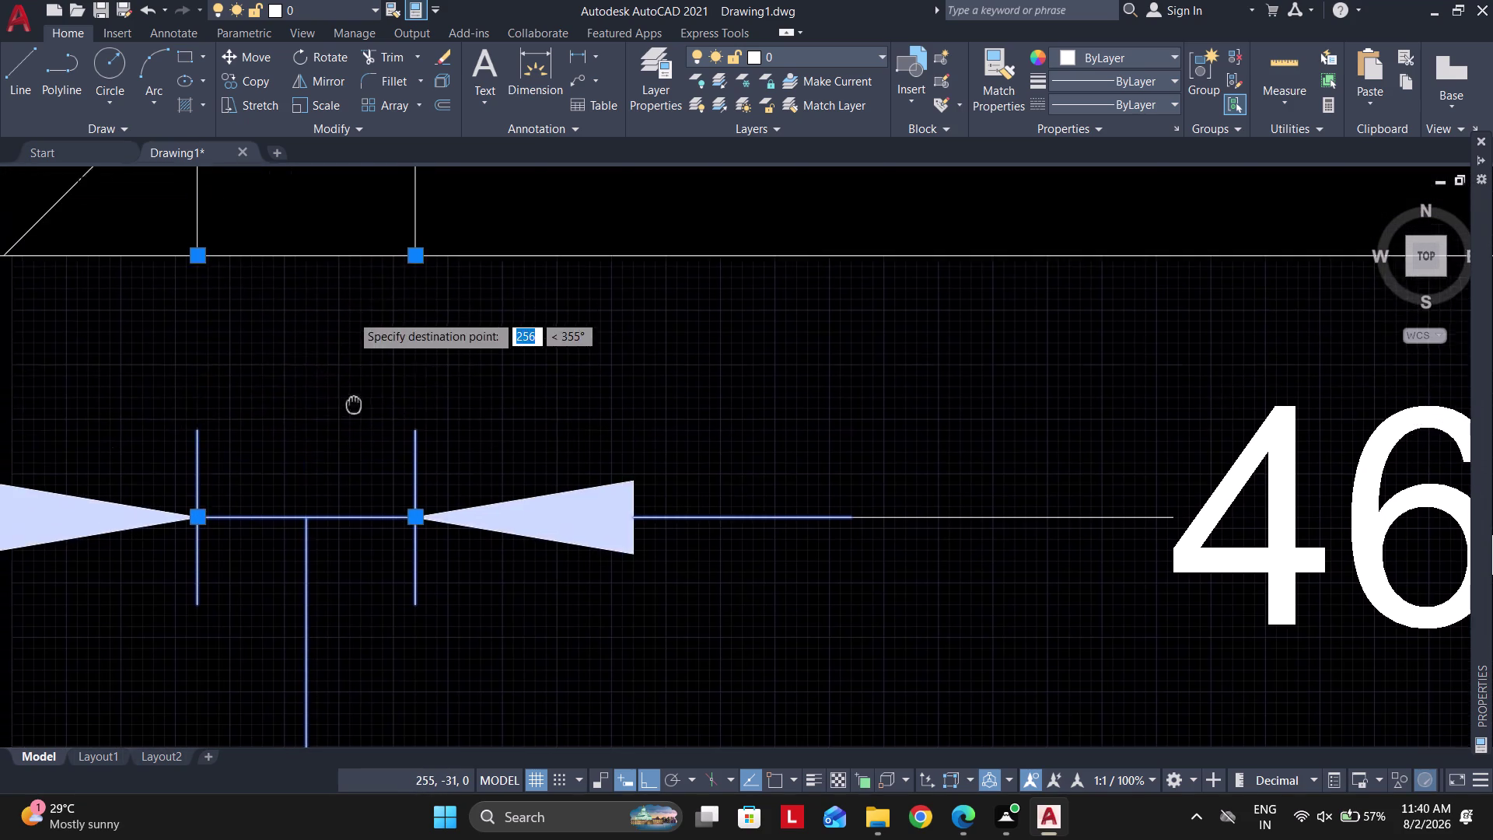
middle_drag(353, 398, 353, 428)
key(Escape)
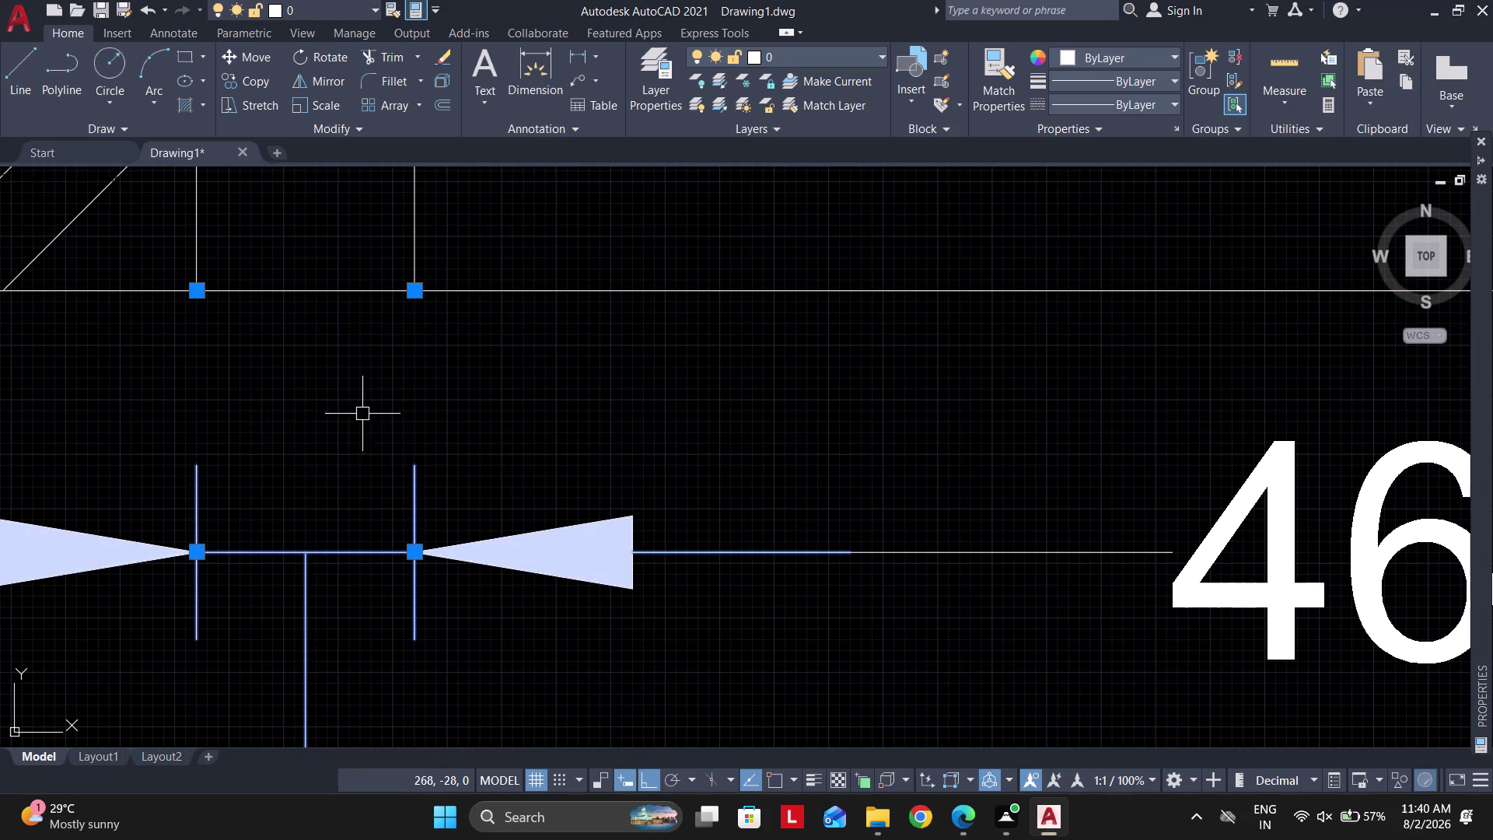
scroll(down, 3)
key(Escape)
Pan back over the plan and elevation, then reopen the Standard style for editing.
middle_drag(644, 492, 416, 475)
scroll(down, 3)
scroll(down, 3)
middle_drag(1191, 388, 661, 428)
middle_drag(332, 435, 160, 434)
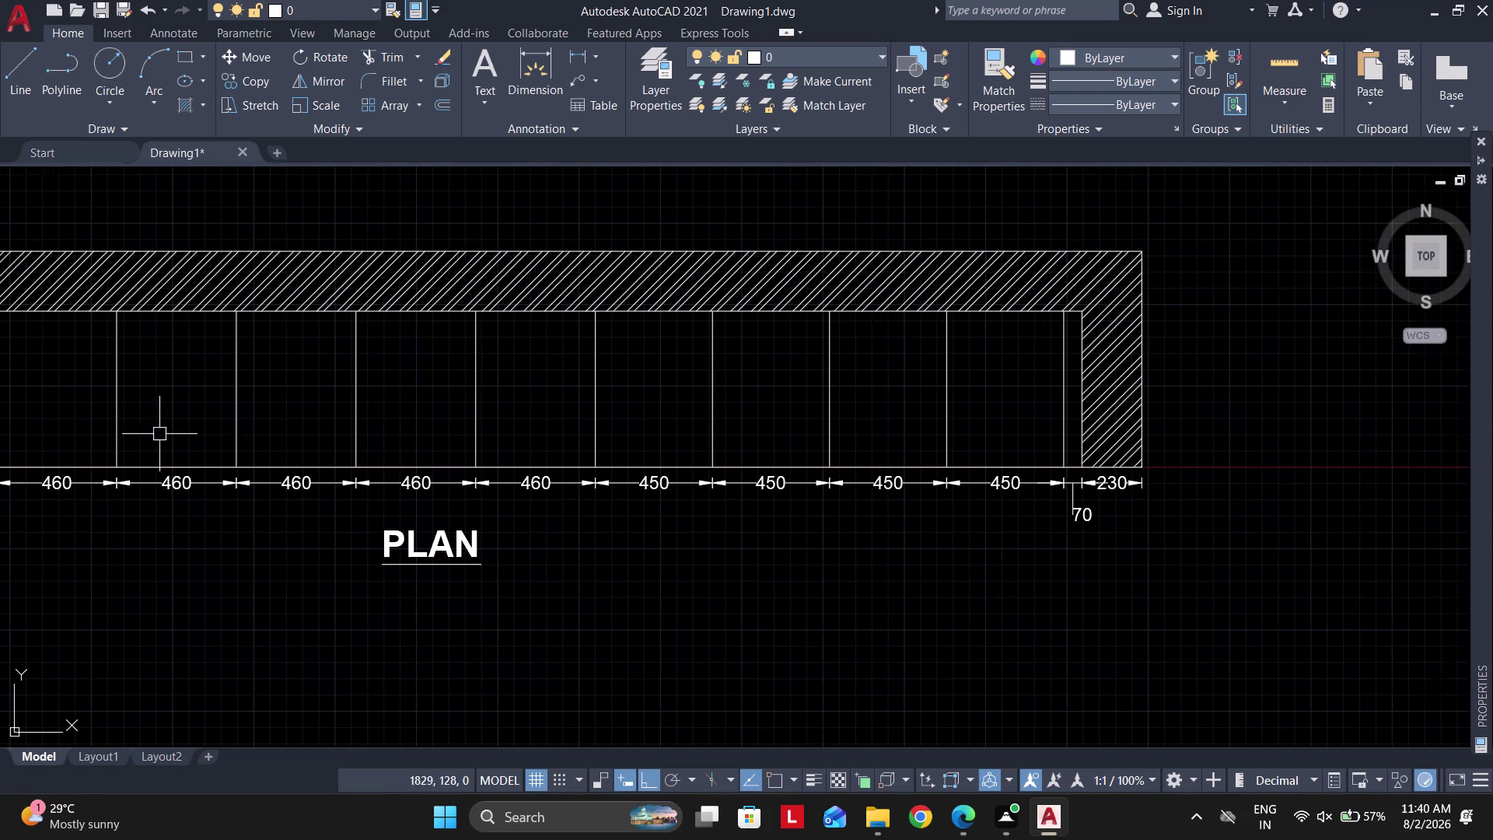
scroll(down, 3)
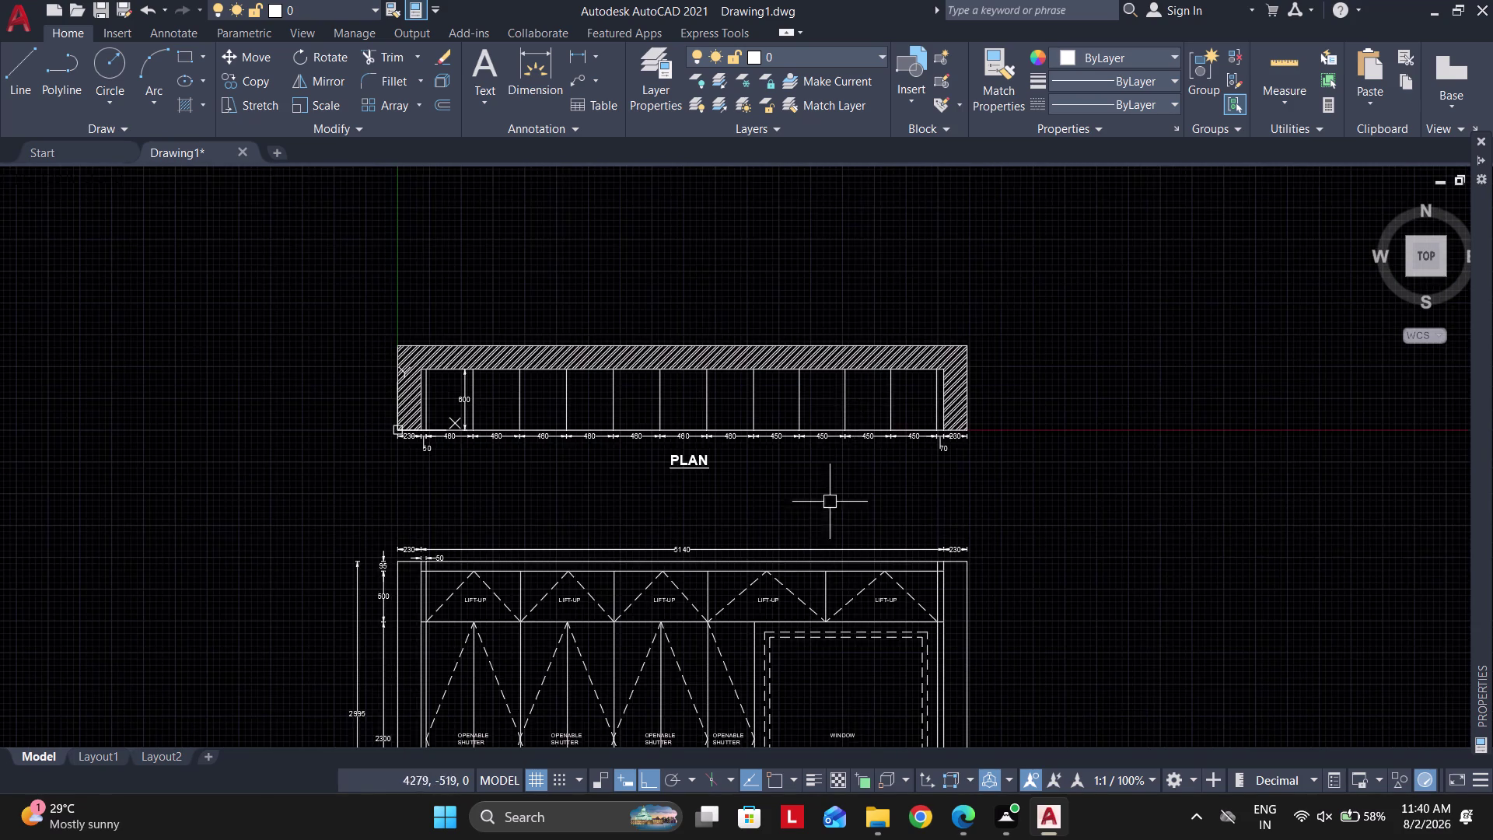
middle_drag(785, 611, 779, 487)
middle_drag(695, 640, 722, 519)
scroll(up, 3)
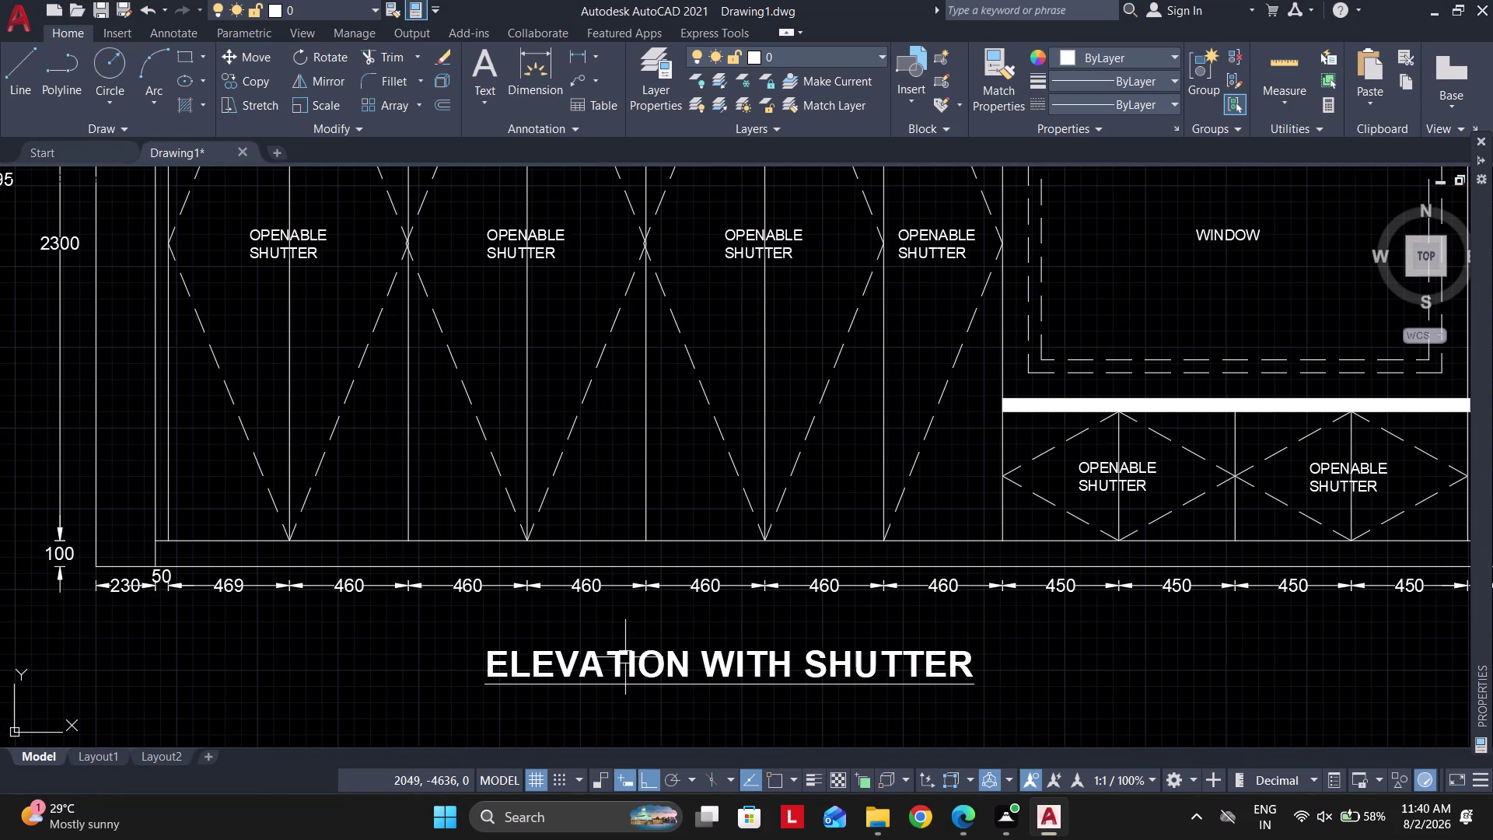
text(D)
key(space)
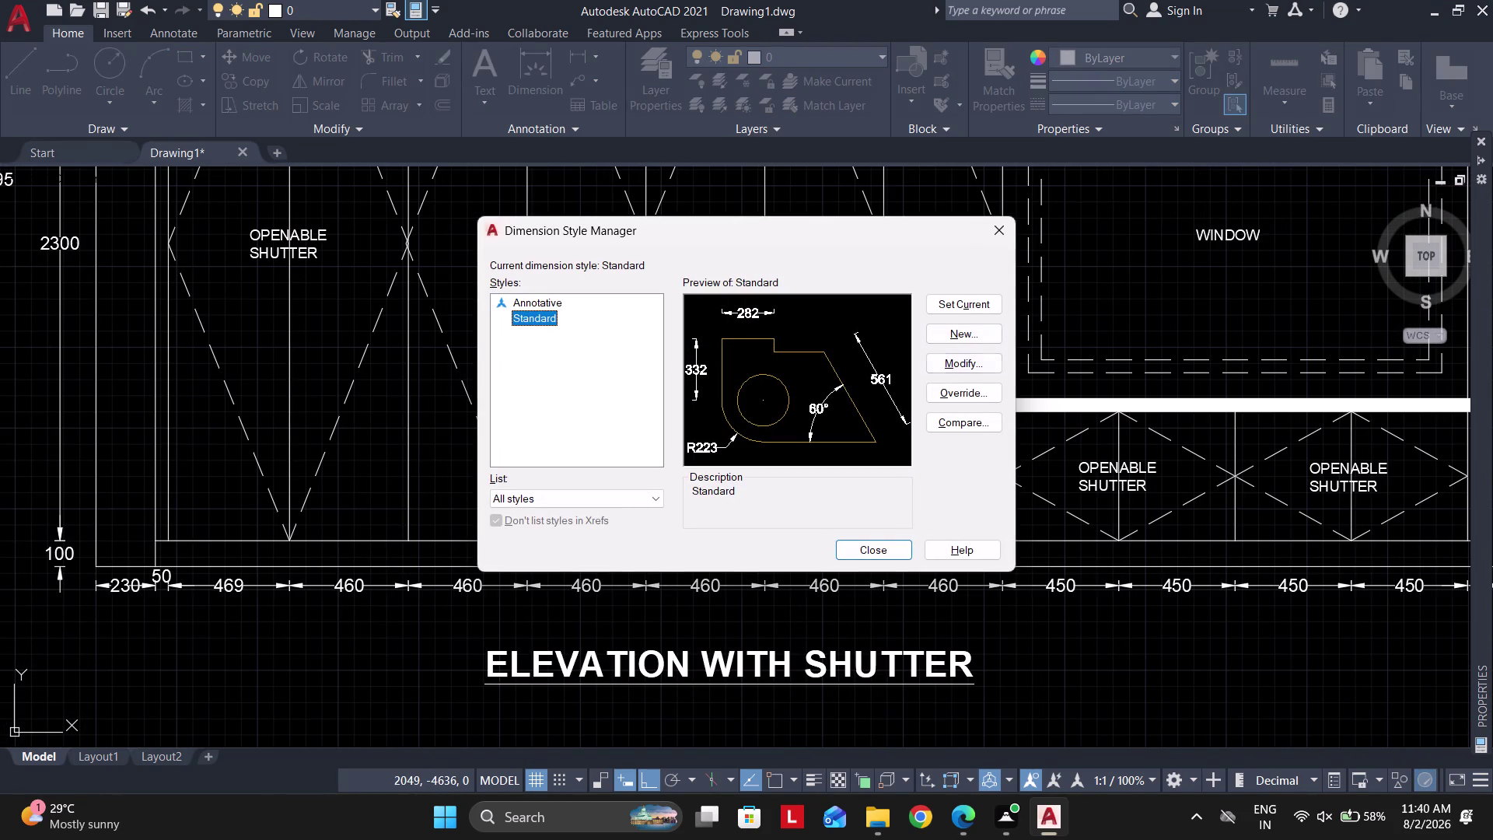
click(963, 357)
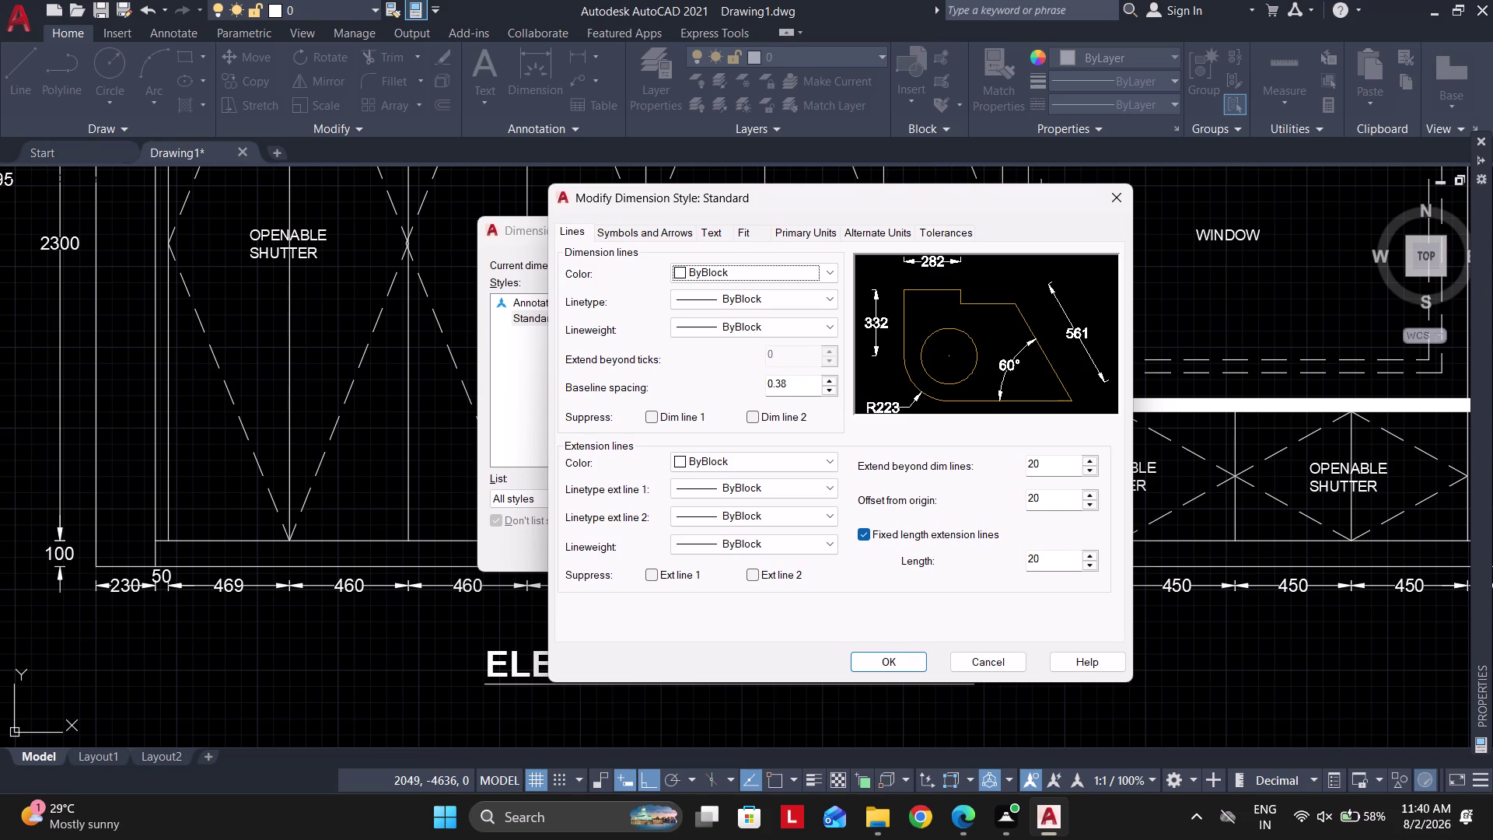